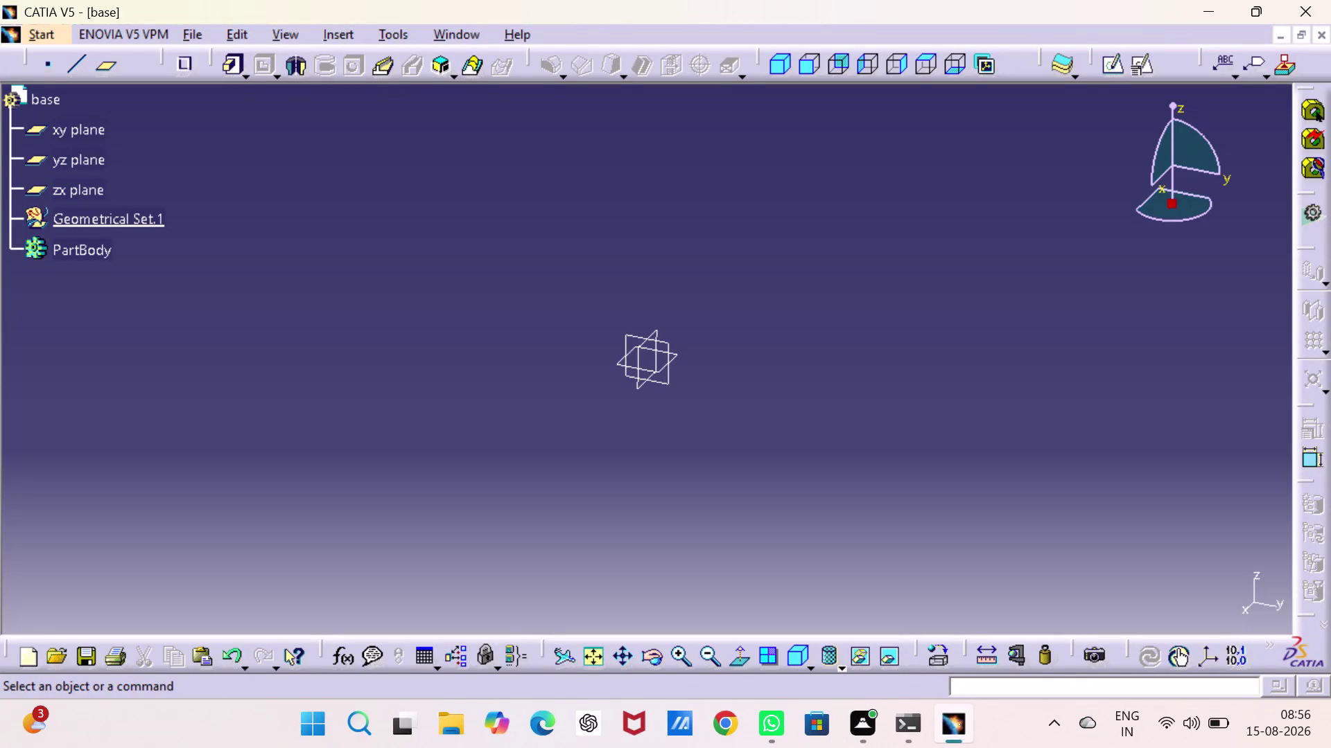
Select the zx plane and open a new, empty sketch on it.
click(640, 353)
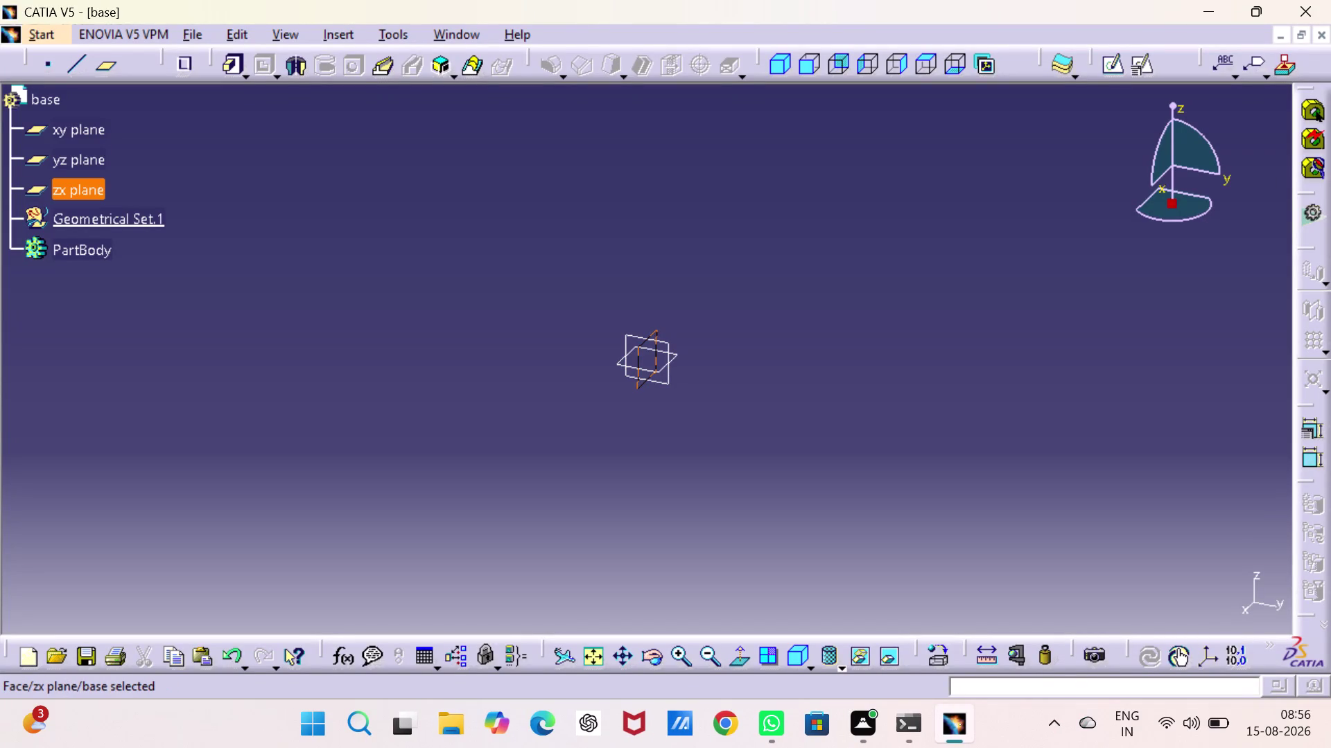
click(1110, 66)
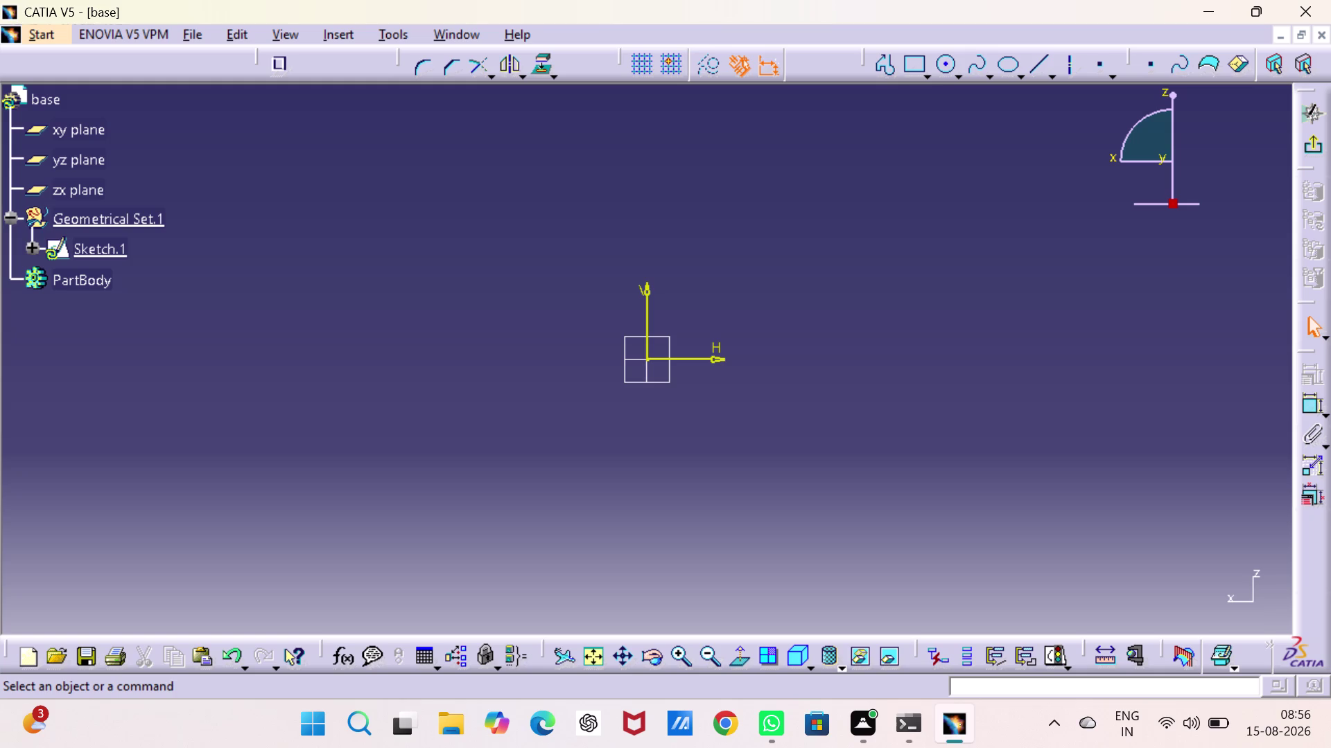
scroll(up, 3)
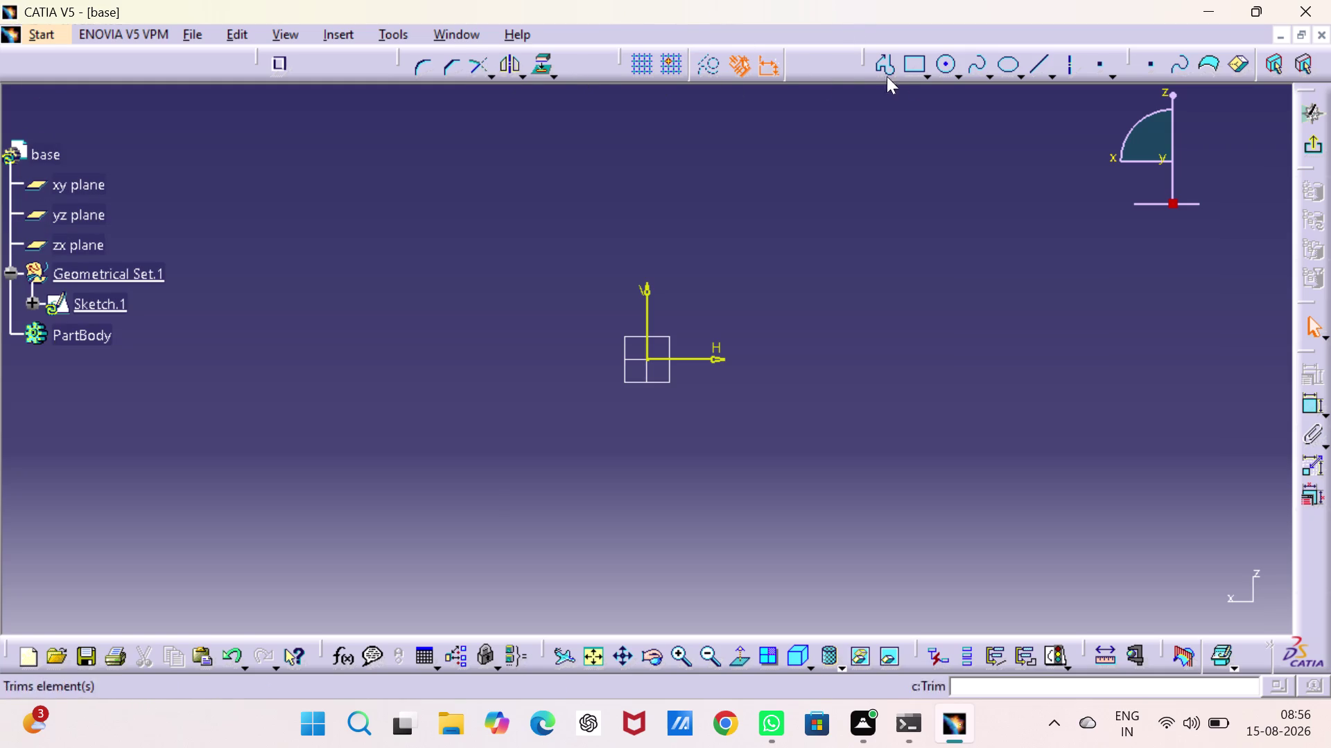
Draw a circle centred on the sketch origin.
click(945, 68)
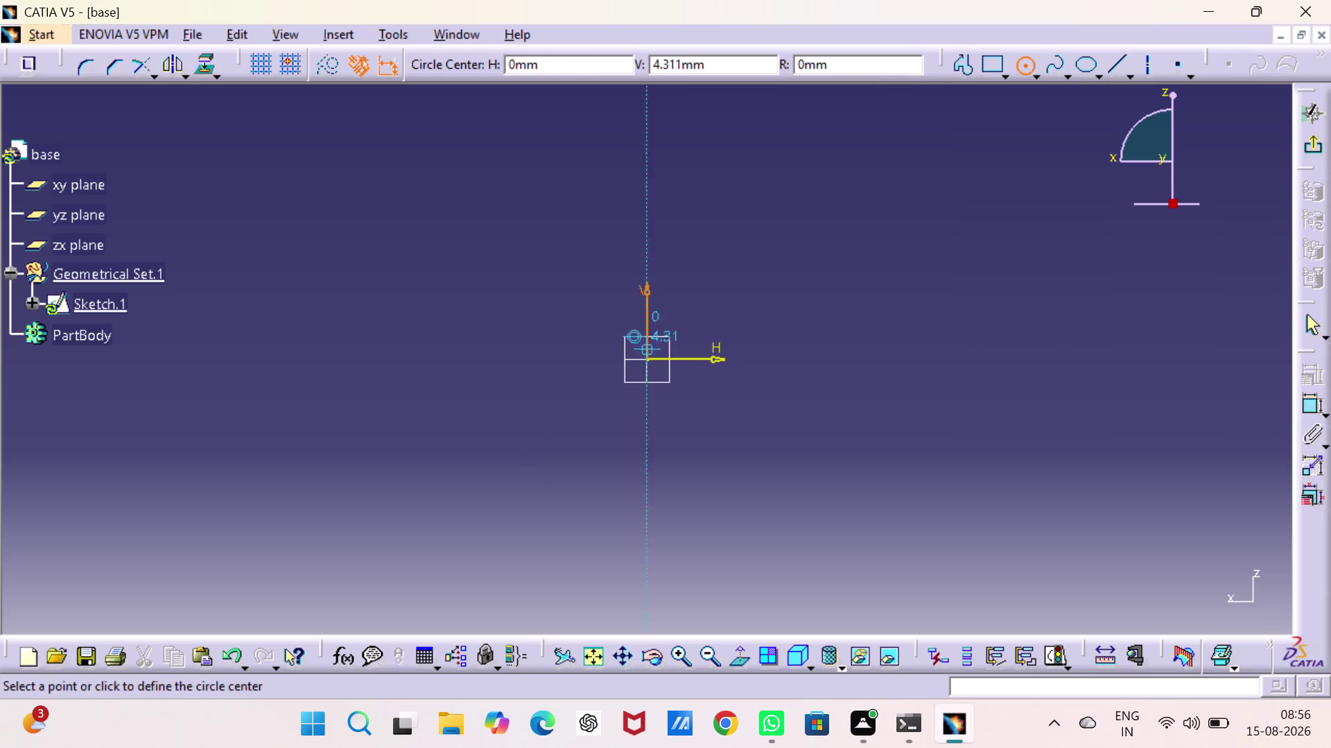
click(650, 357)
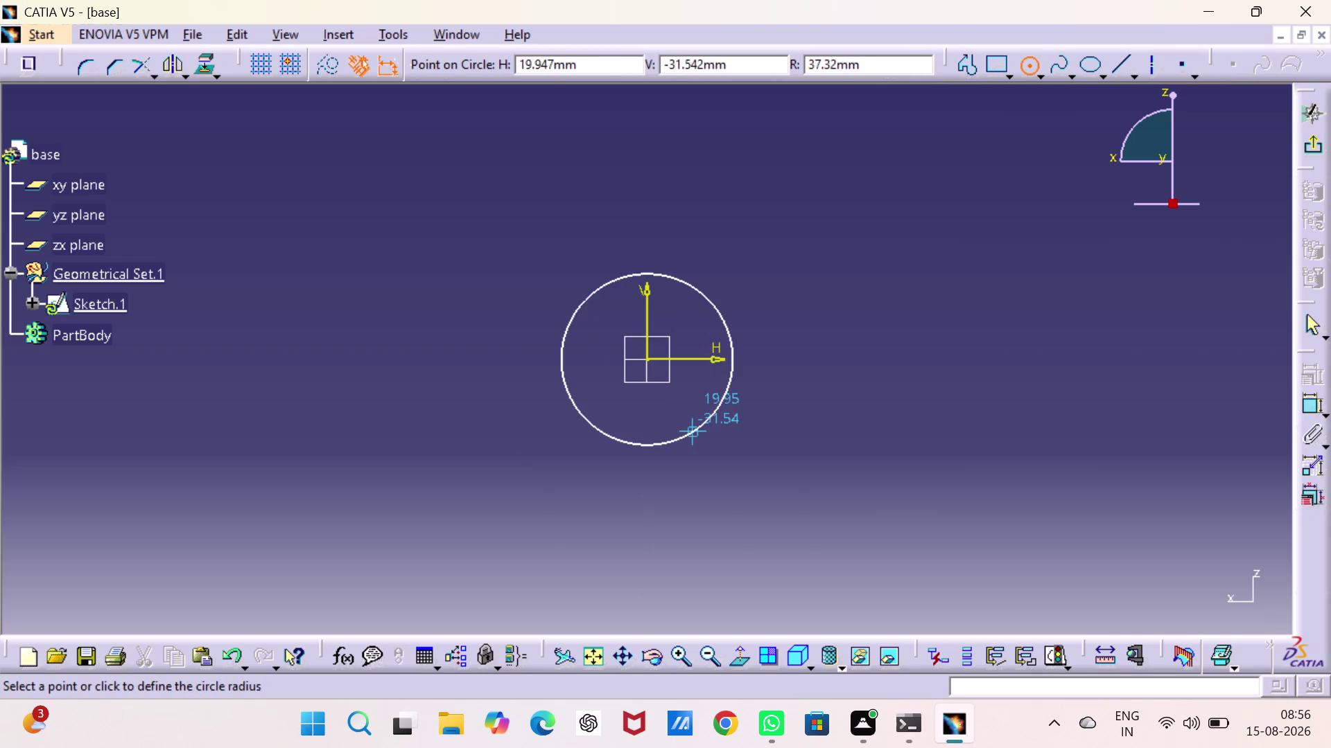
click(693, 433)
click(914, 390)
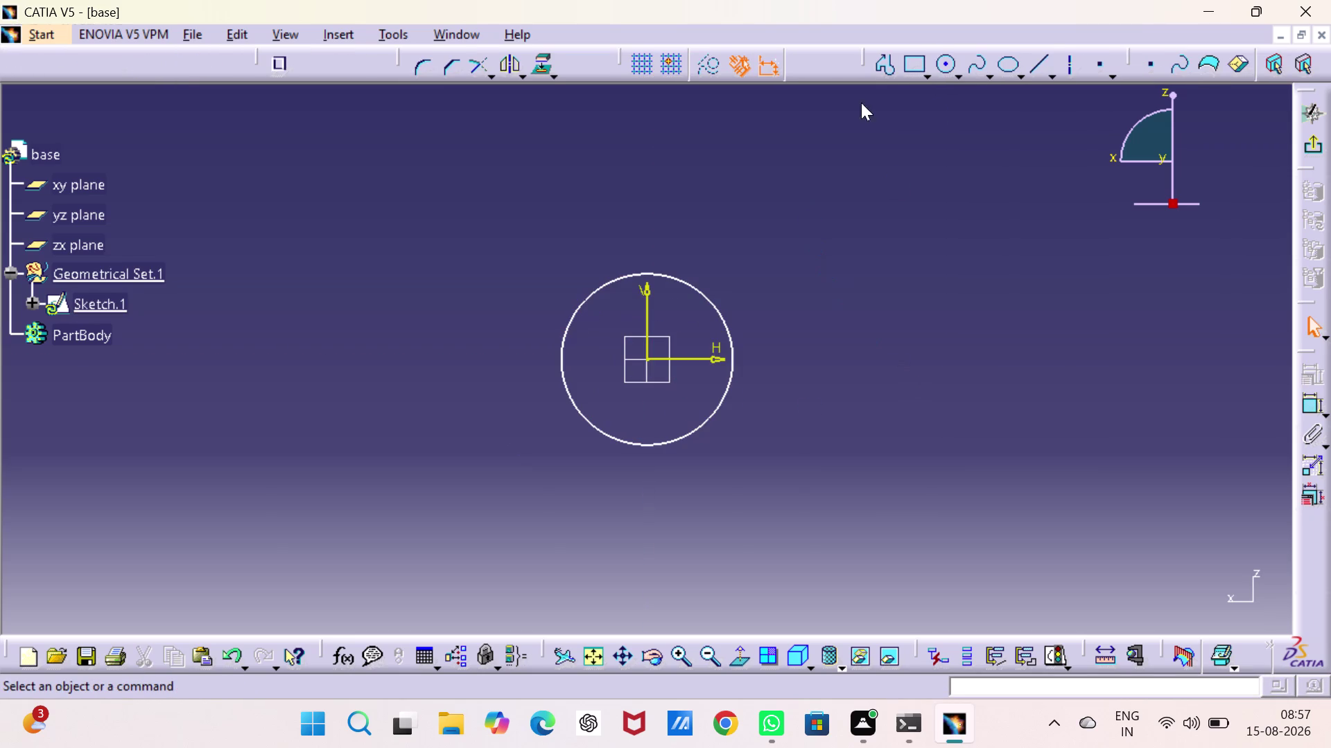
Start a line profile at the circle's left edge, then cancel it.
click(881, 59)
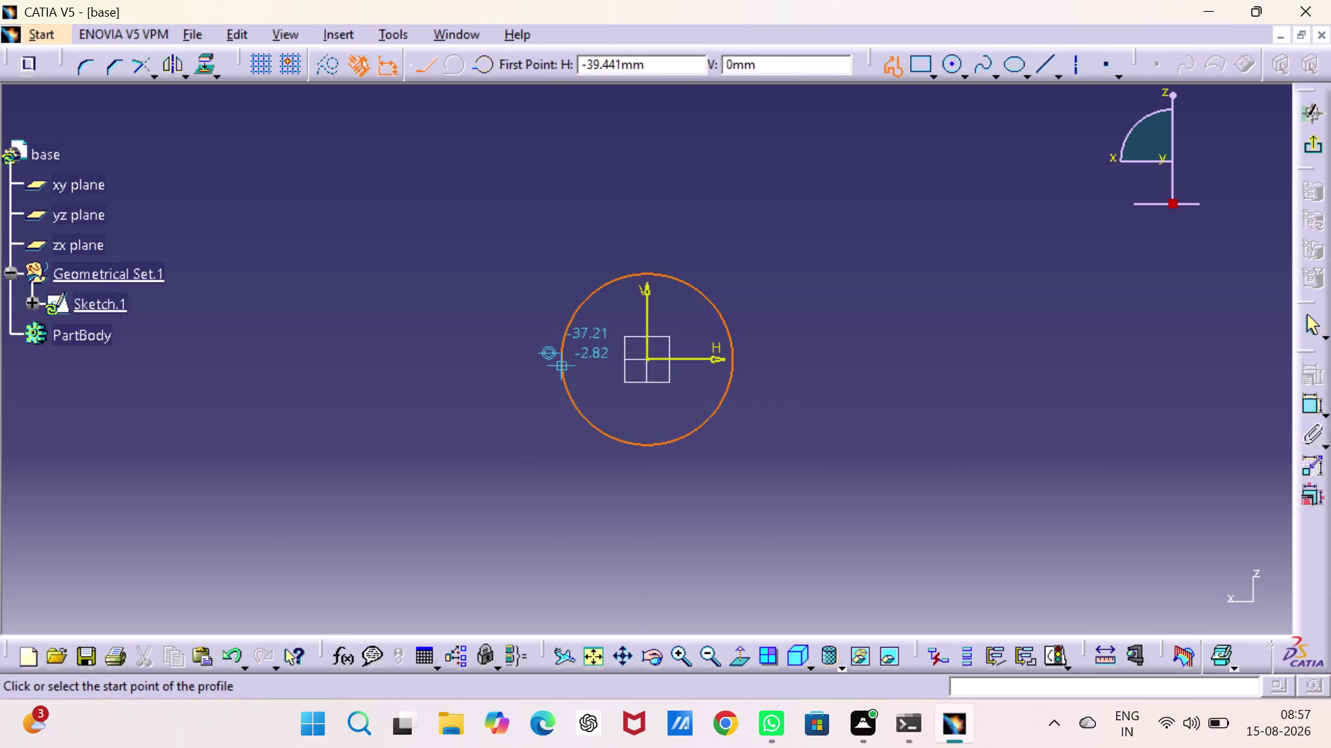
click(558, 344)
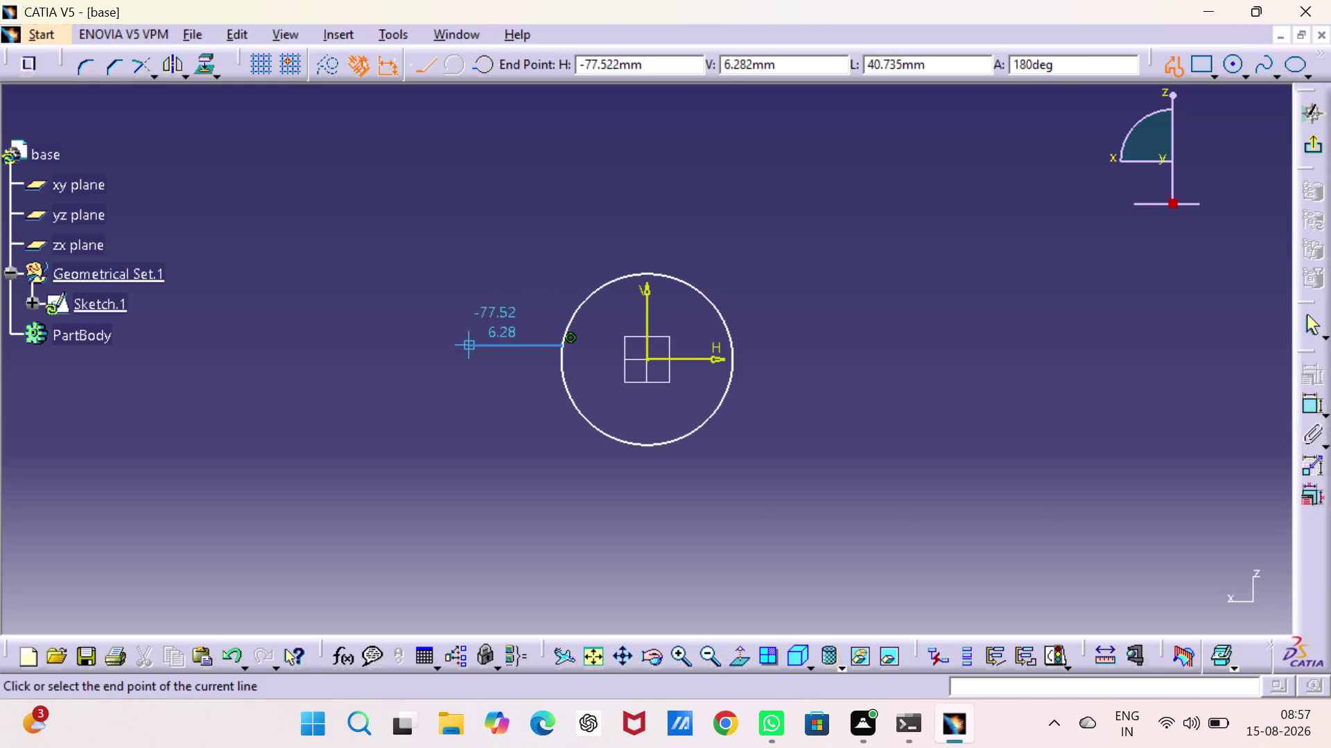
key(Escape)
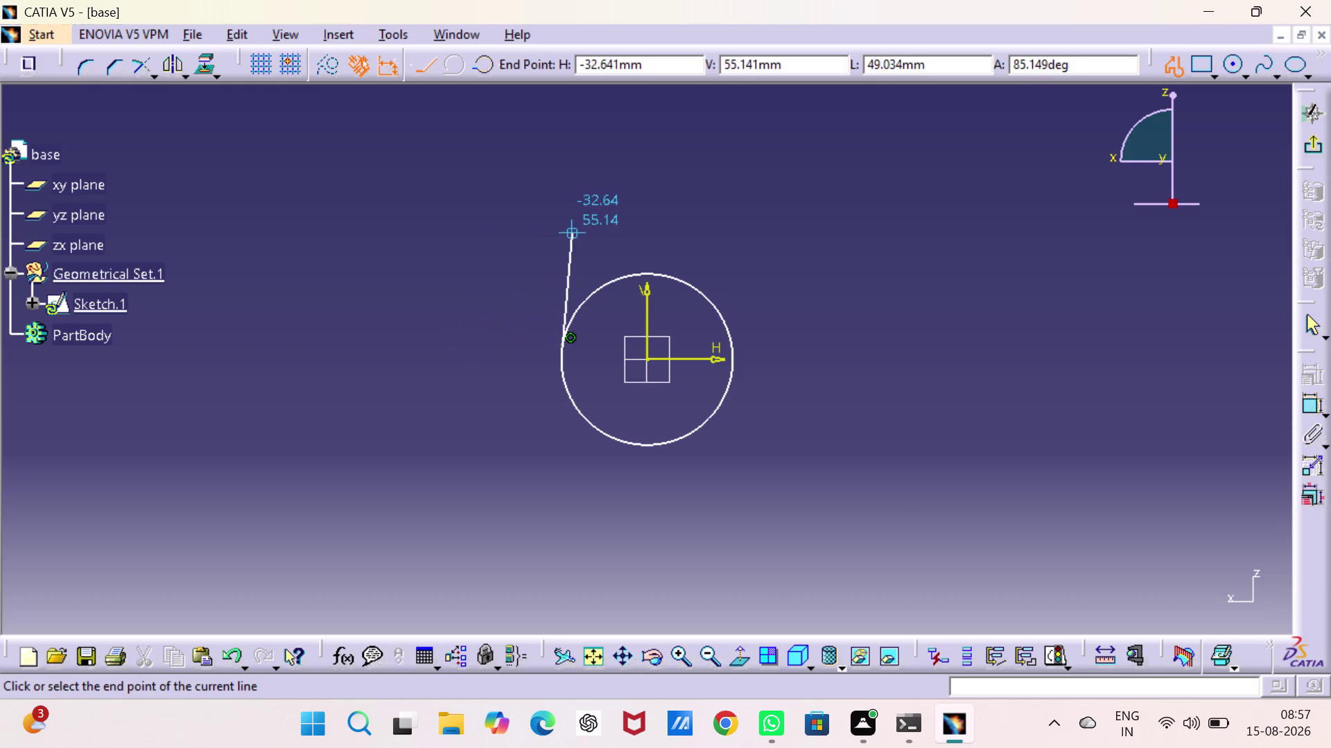
key(Escape)
key(Escape)
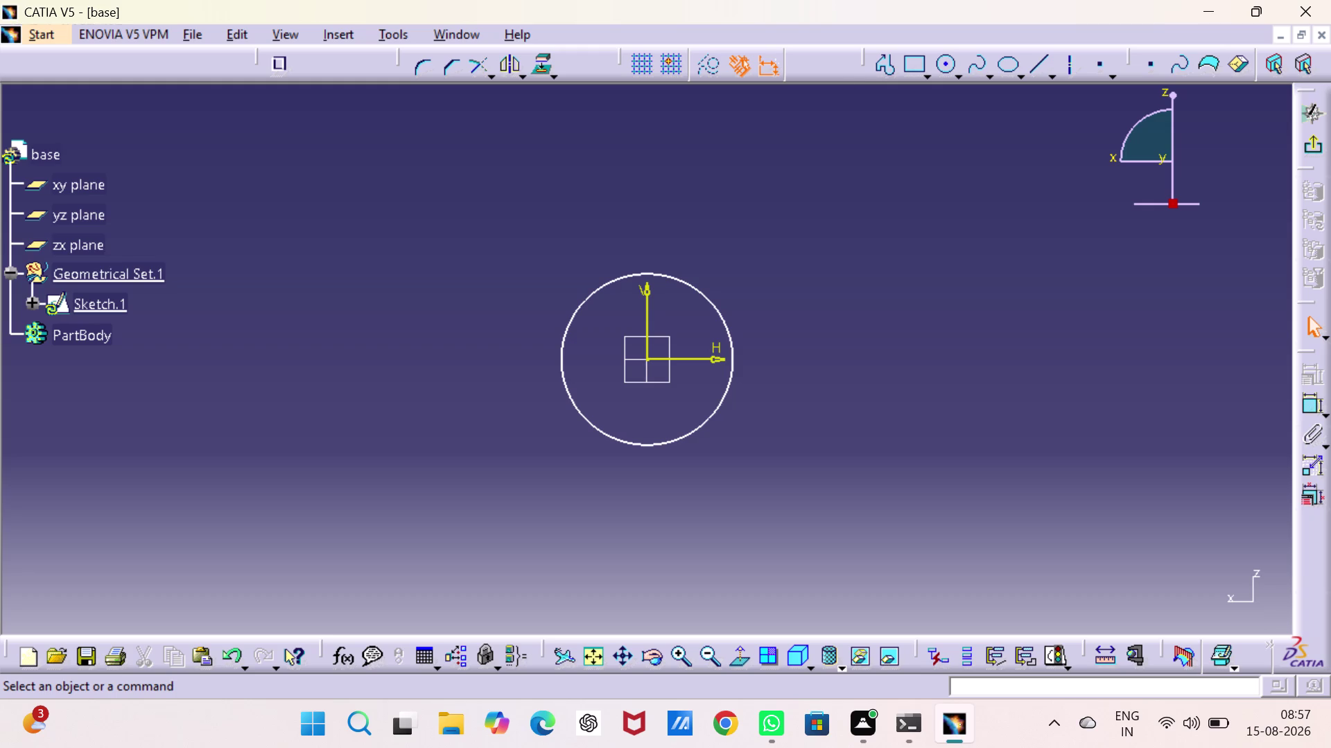
click(877, 66)
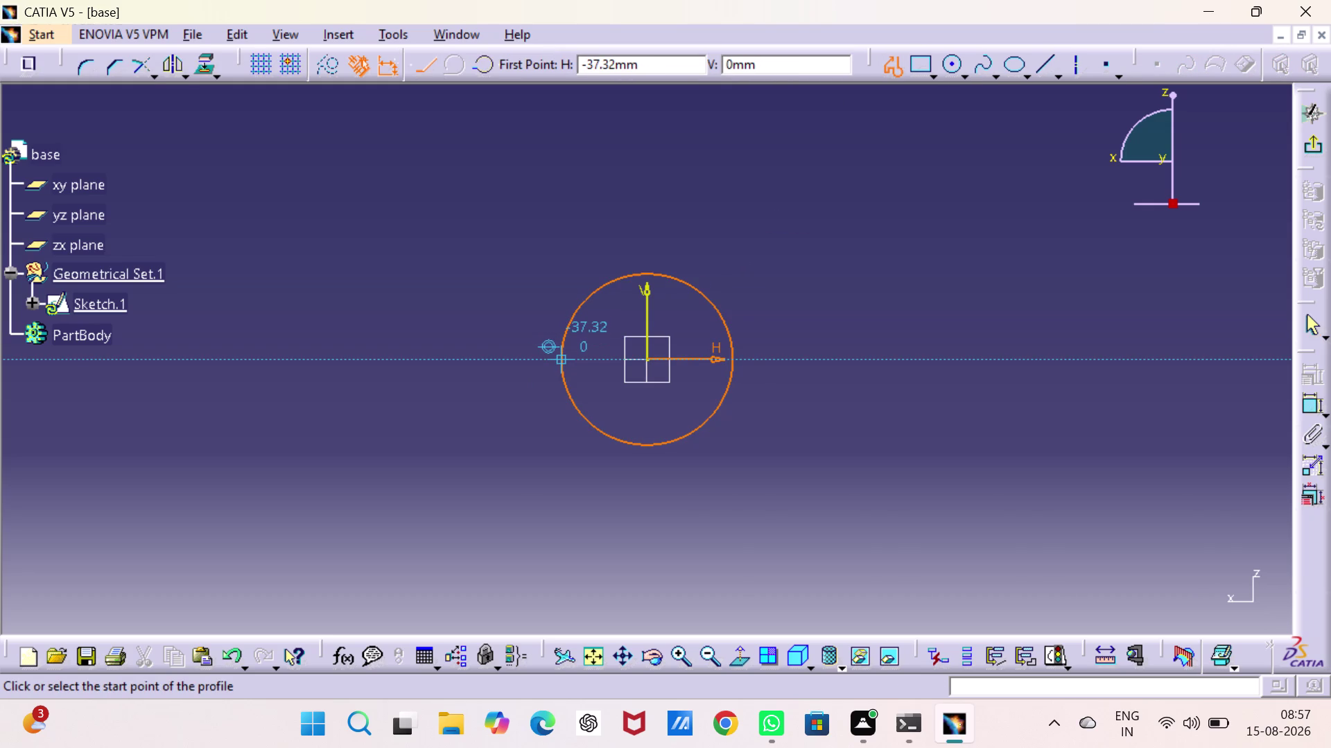
Draw a five-line stepped profile from the circle's left edge, ending in a long downward line.
click(557, 360)
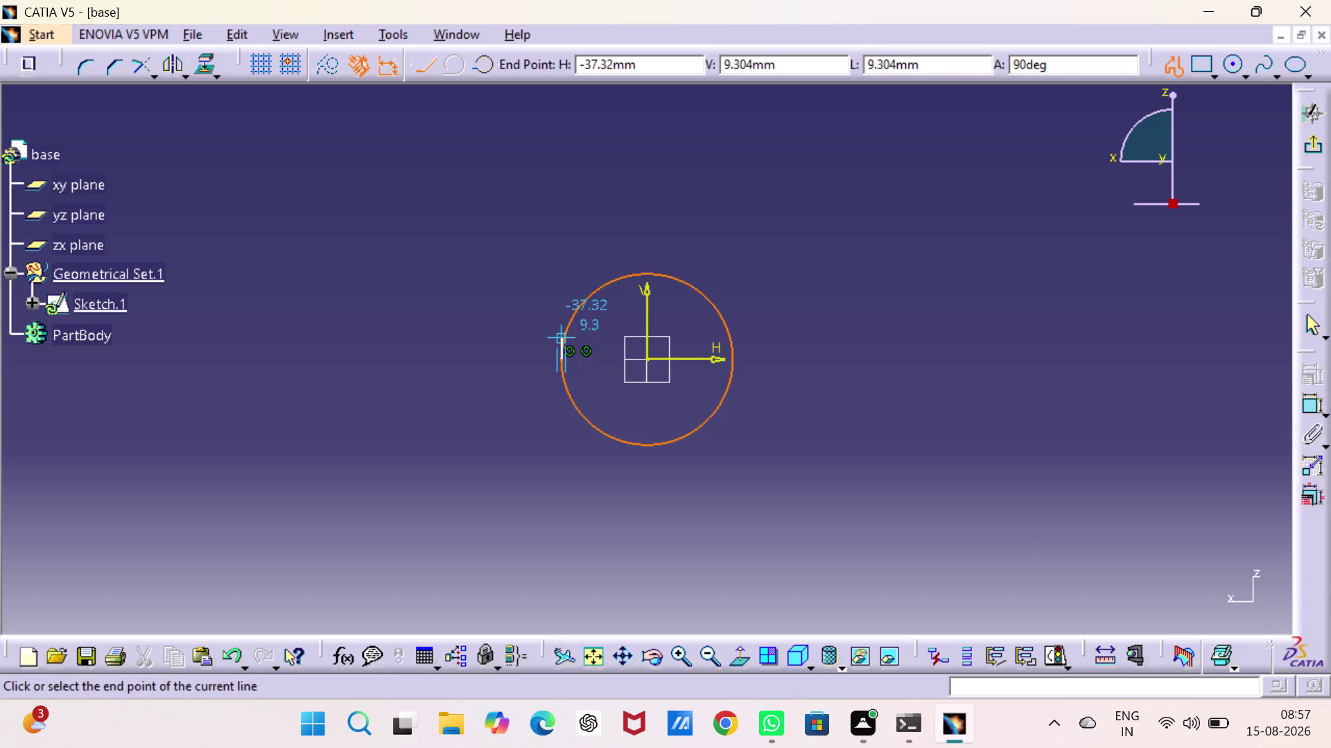
click(562, 338)
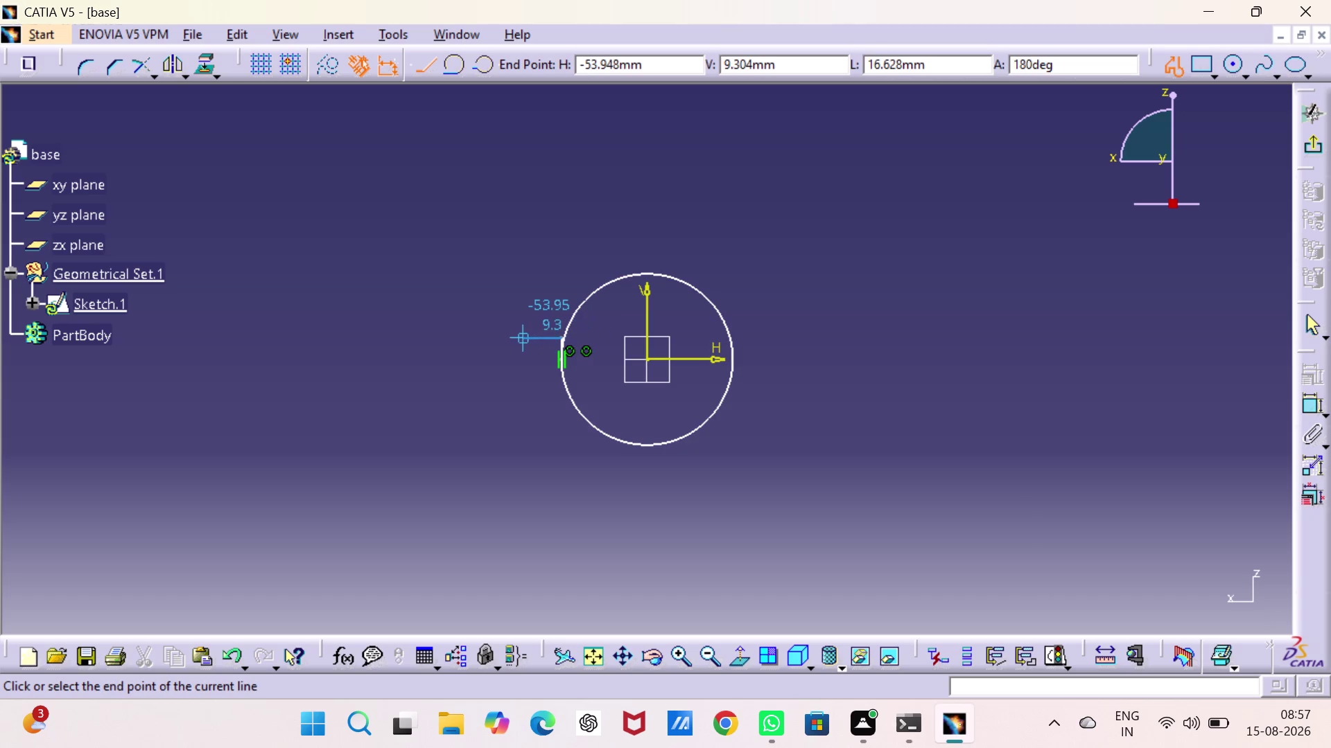
click(523, 338)
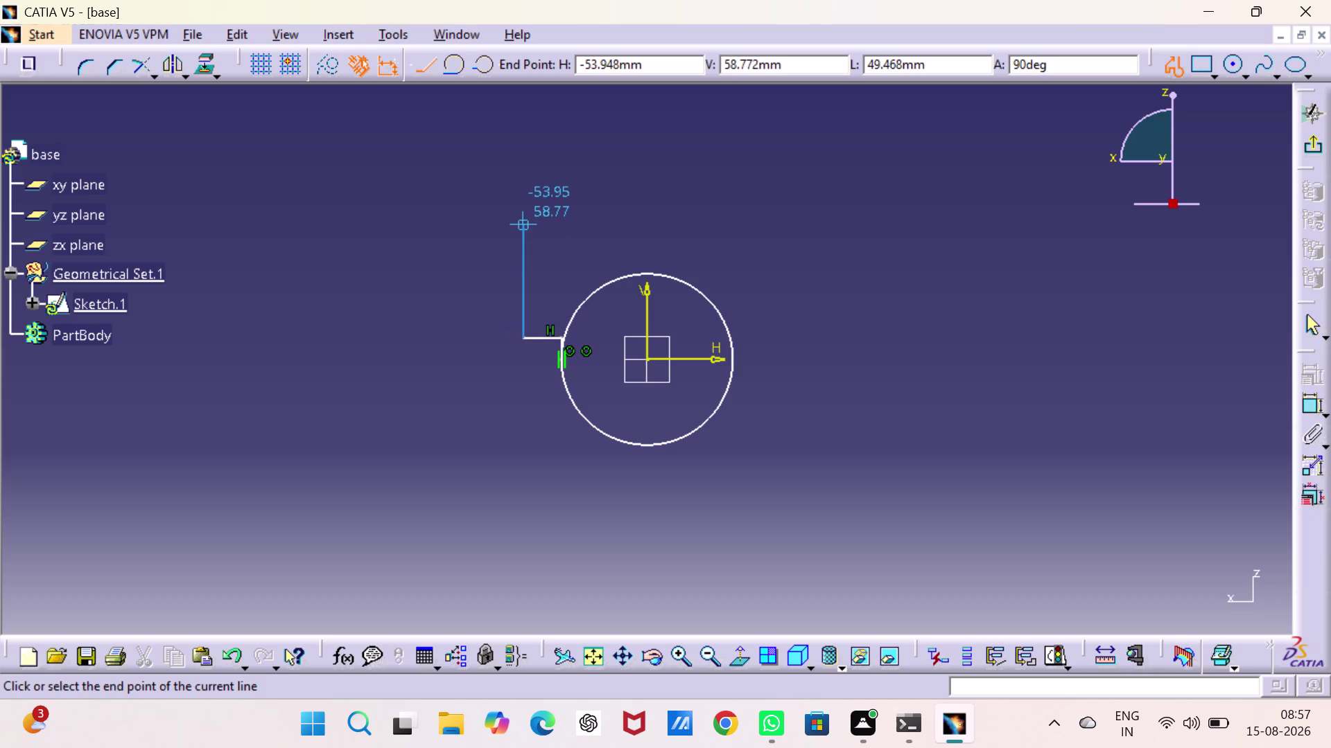
click(526, 214)
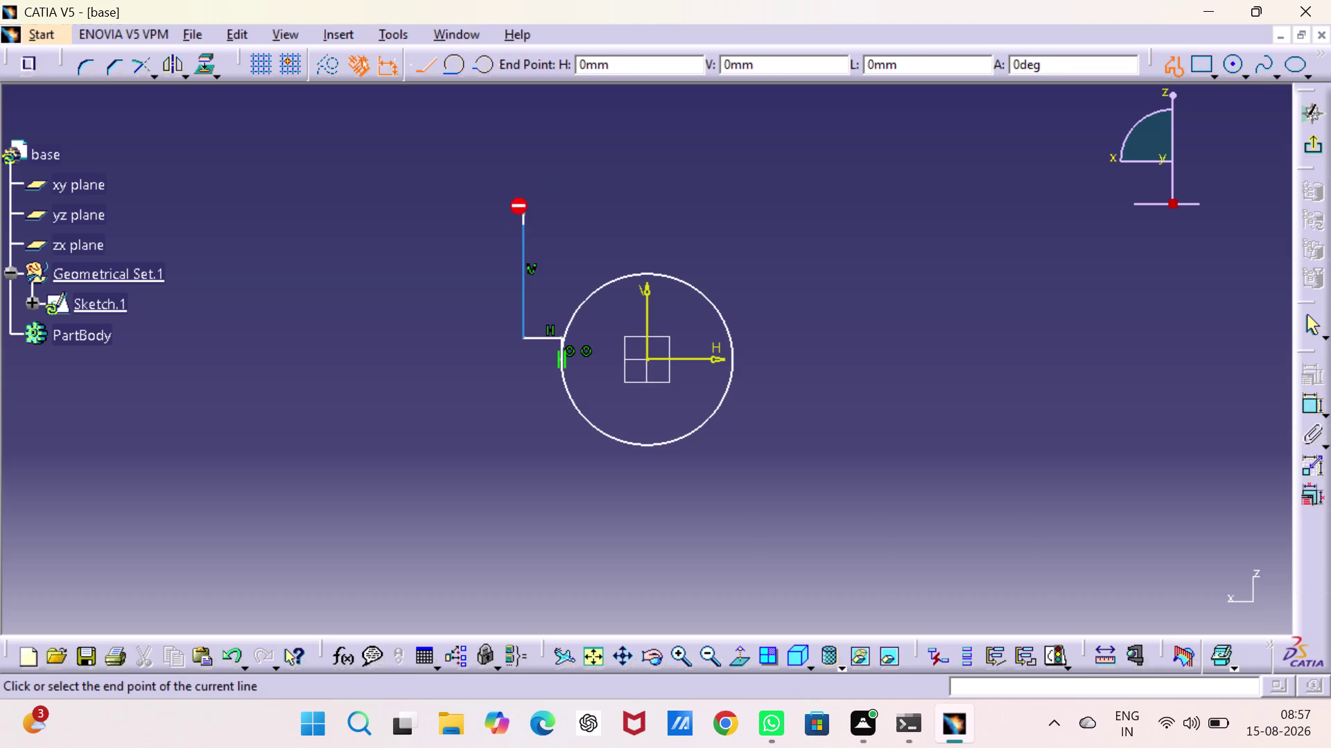
click(471, 212)
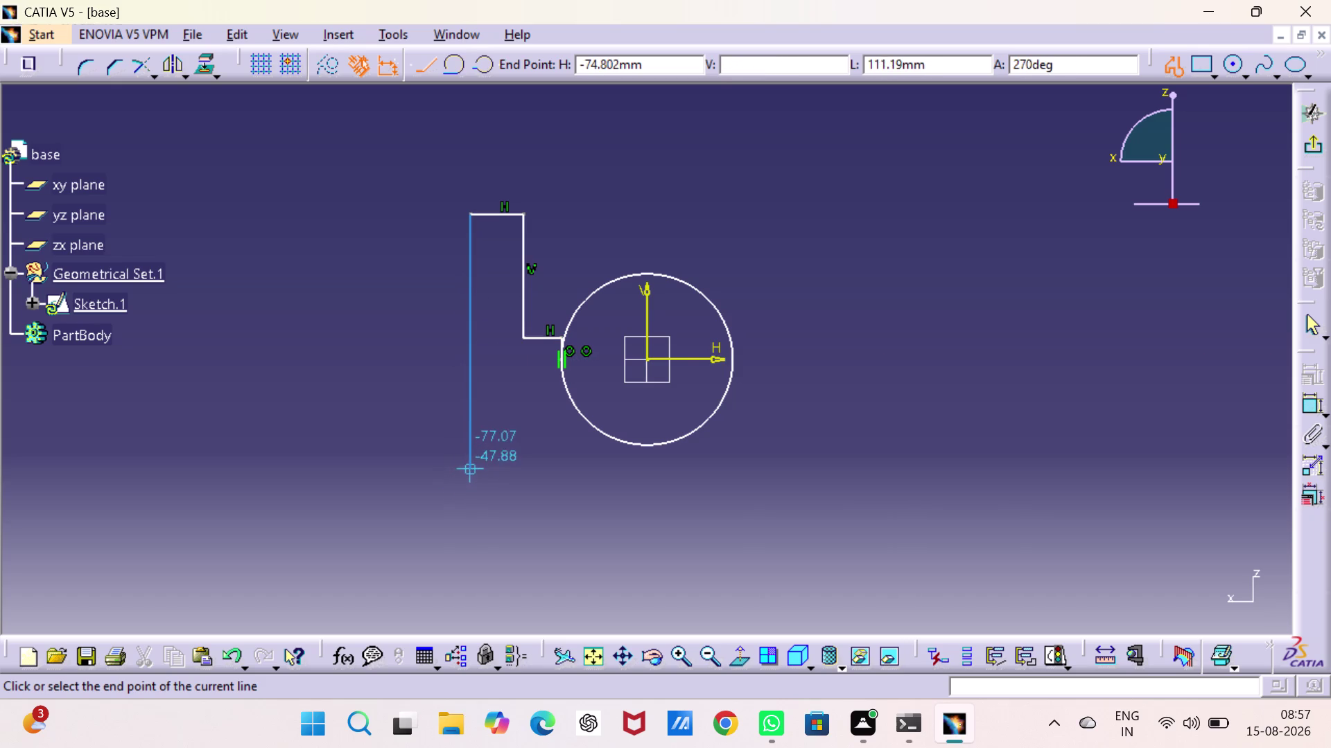
click(470, 506)
drag(470, 507, 447, 539)
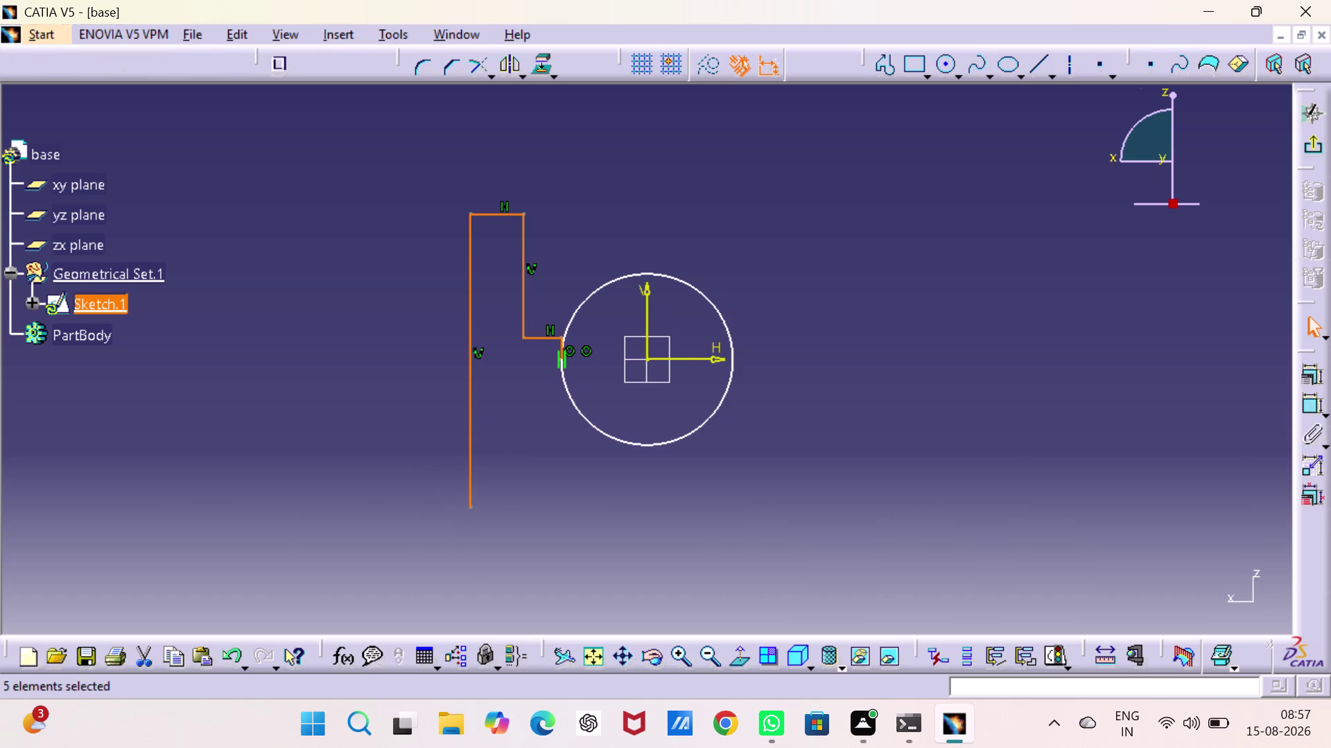
Extend the profile from the tall line's bottom with a leftward run and a short down-left slant.
drag(447, 540, 442, 536)
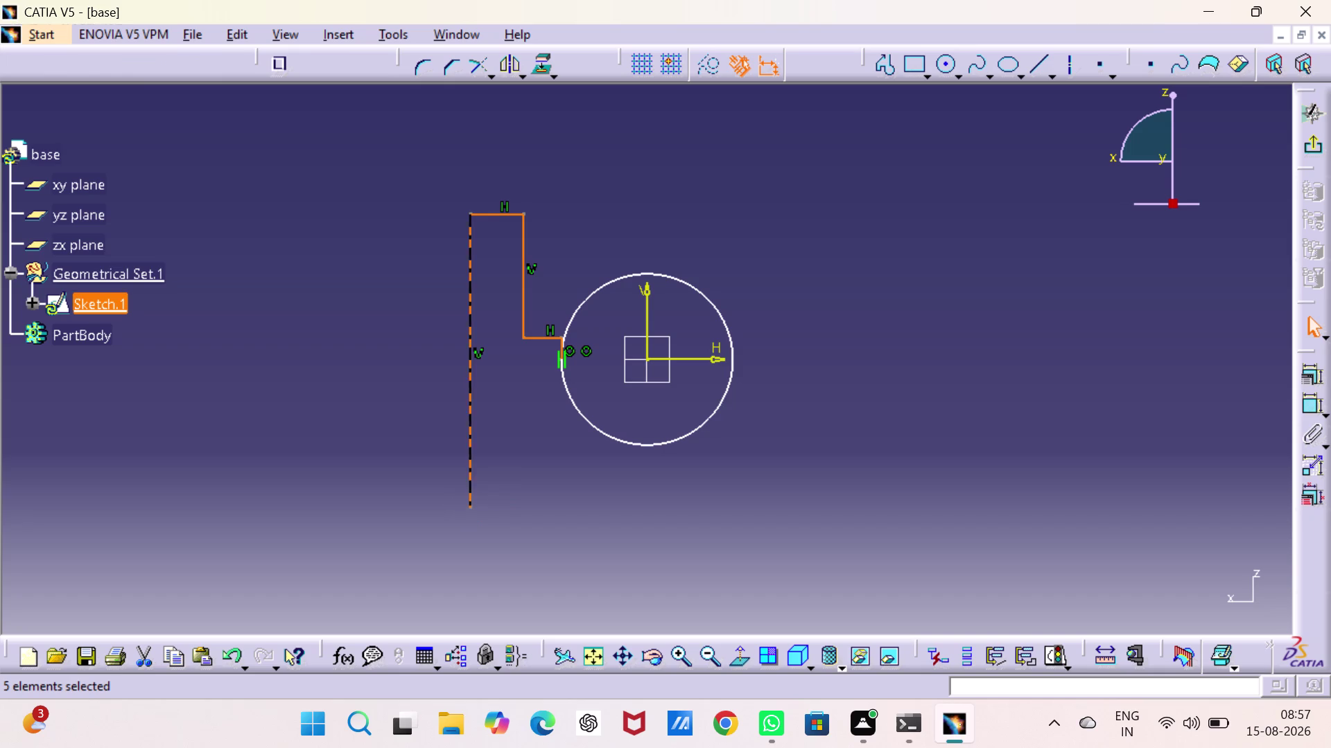
click(874, 65)
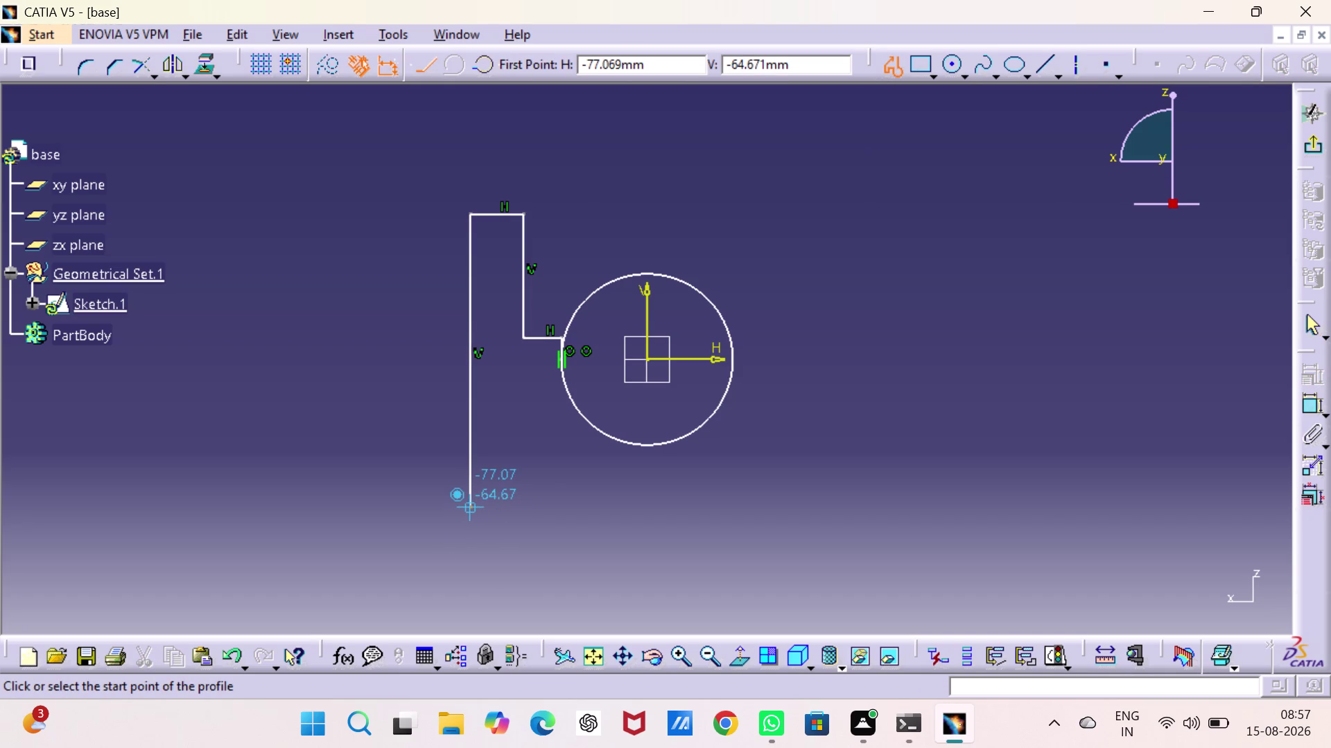
drag(468, 504, 403, 528)
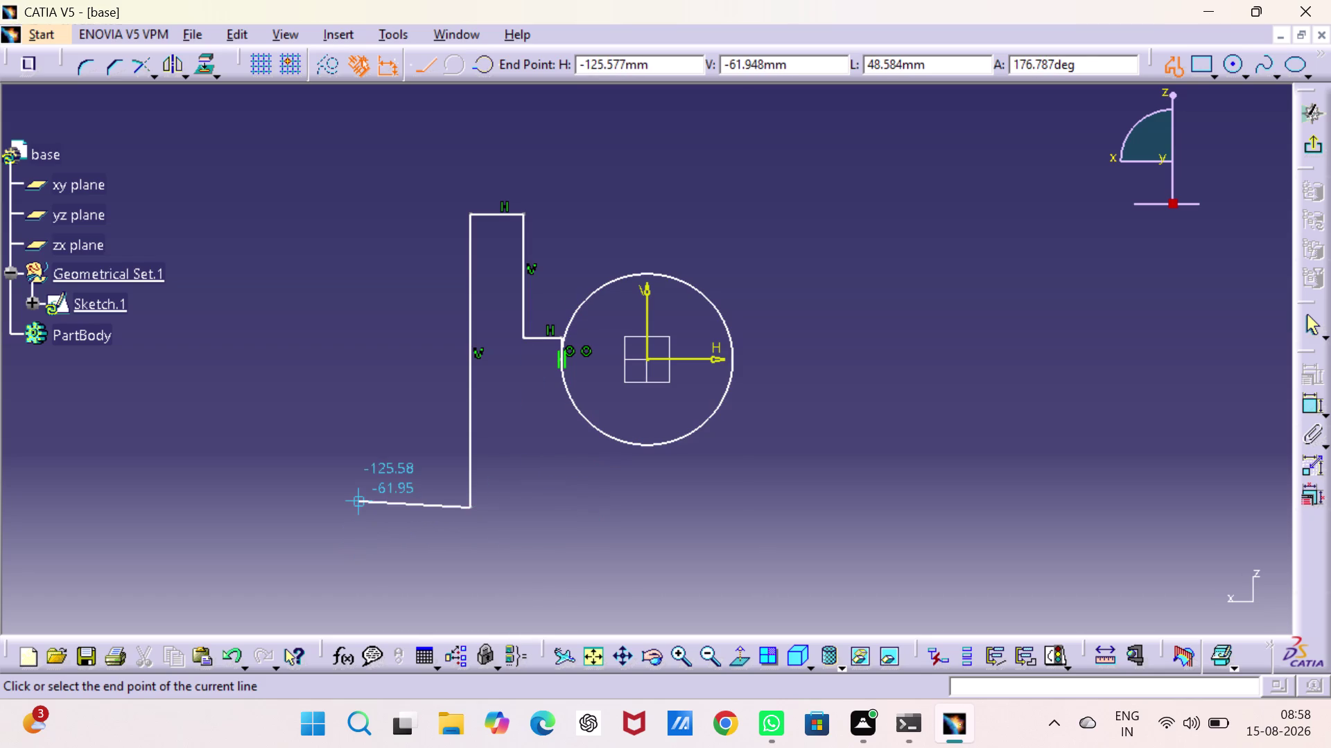
click(417, 504)
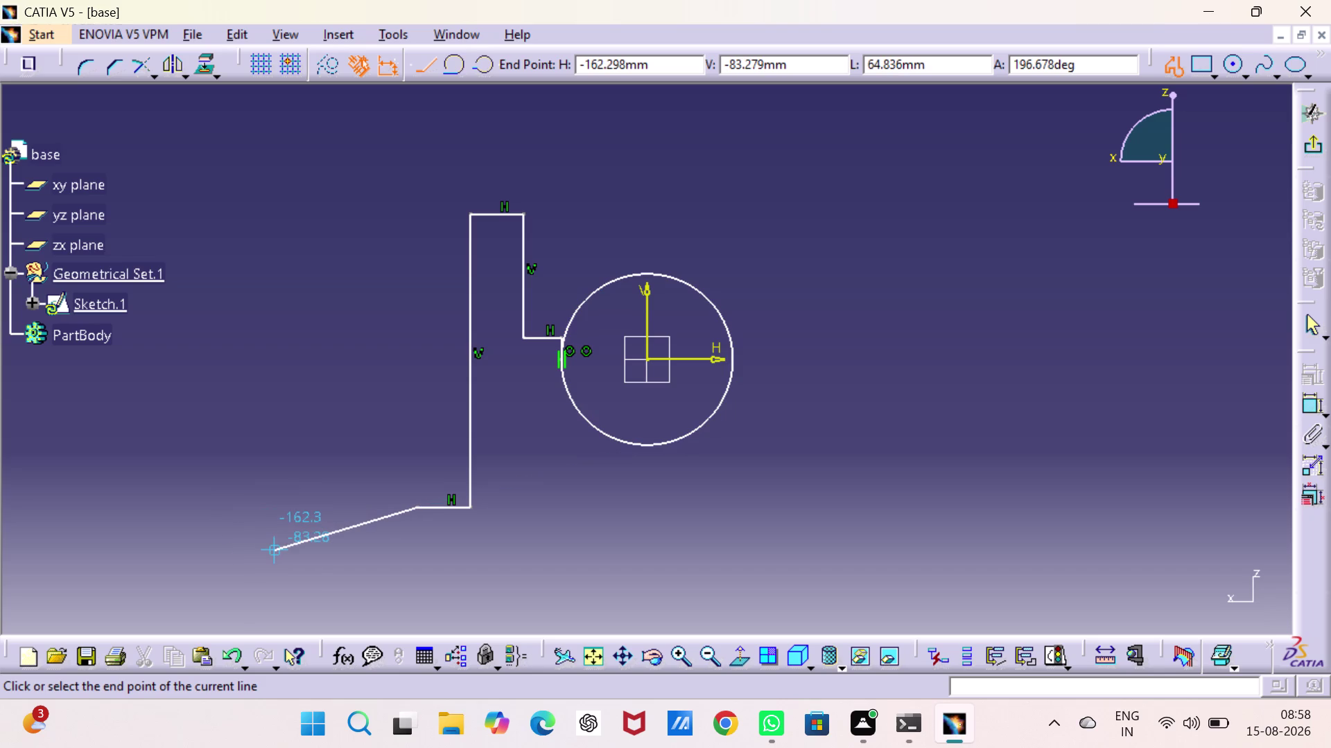
key(ctrl+z)
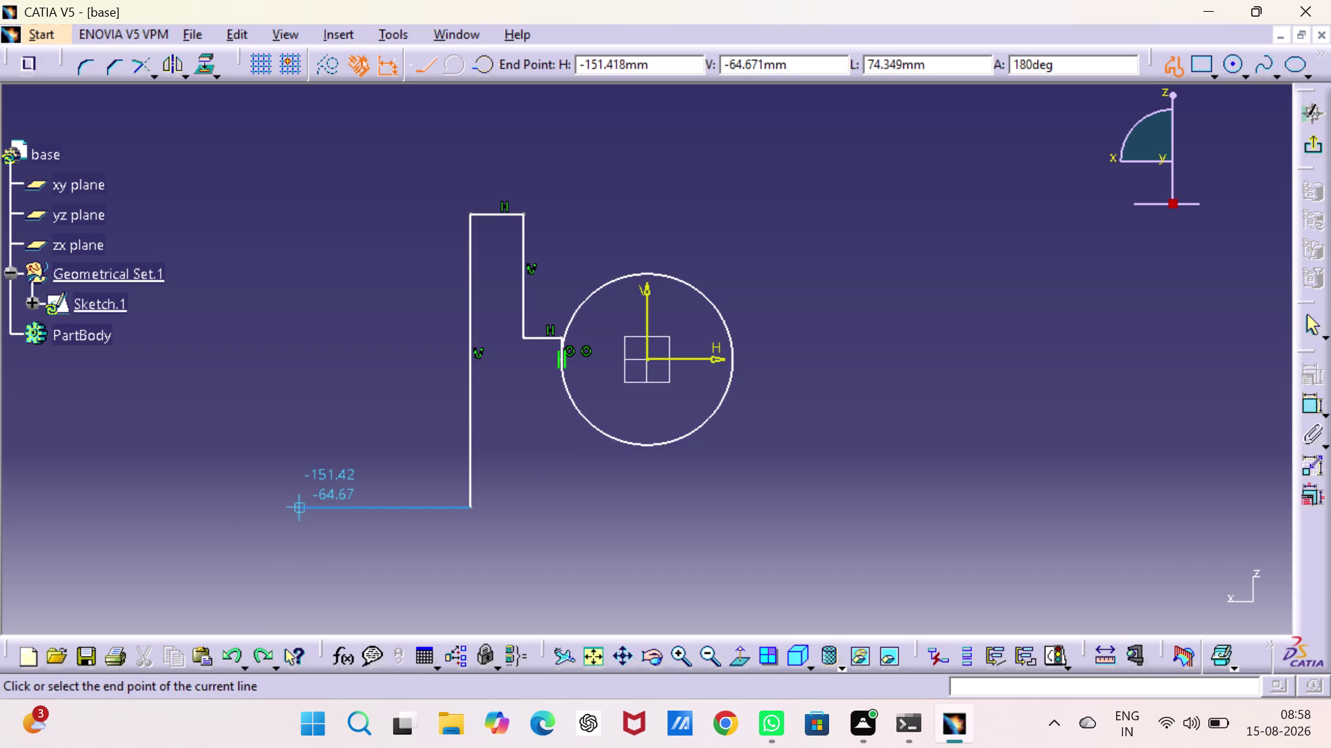
click(308, 505)
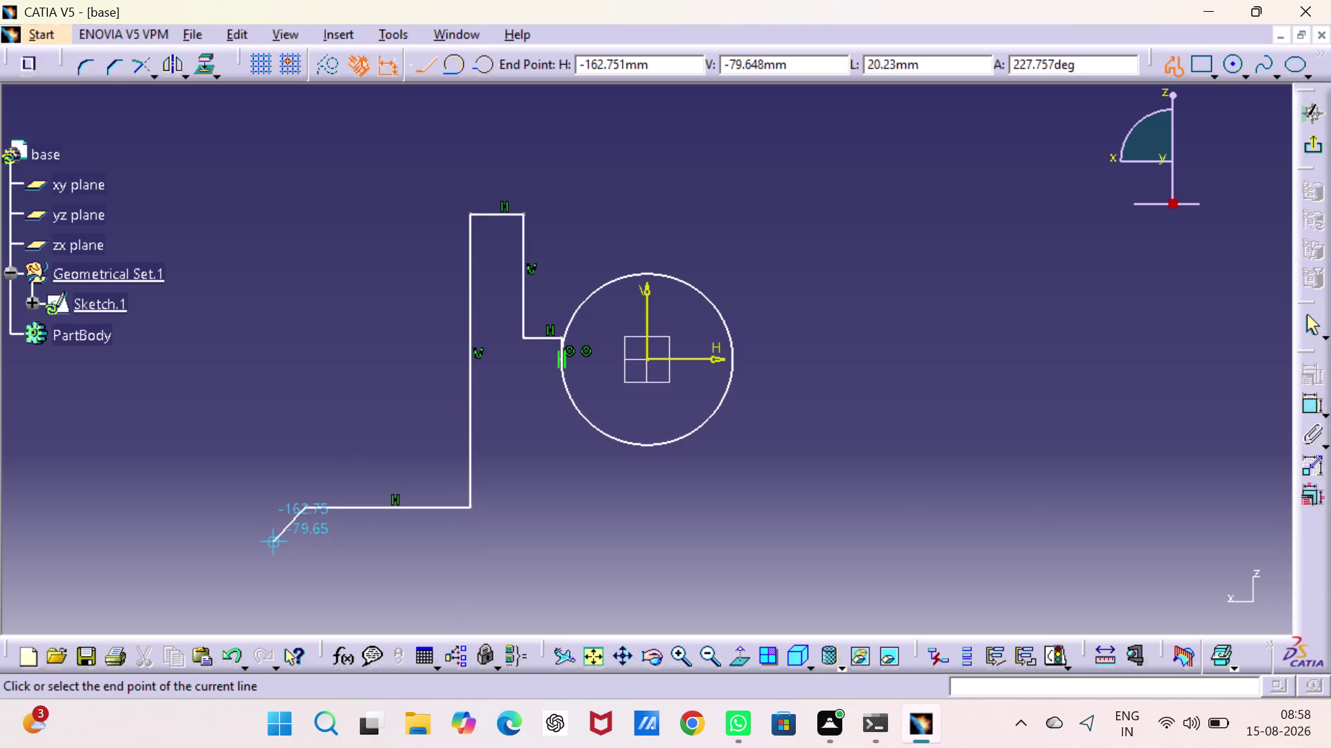
click(275, 542)
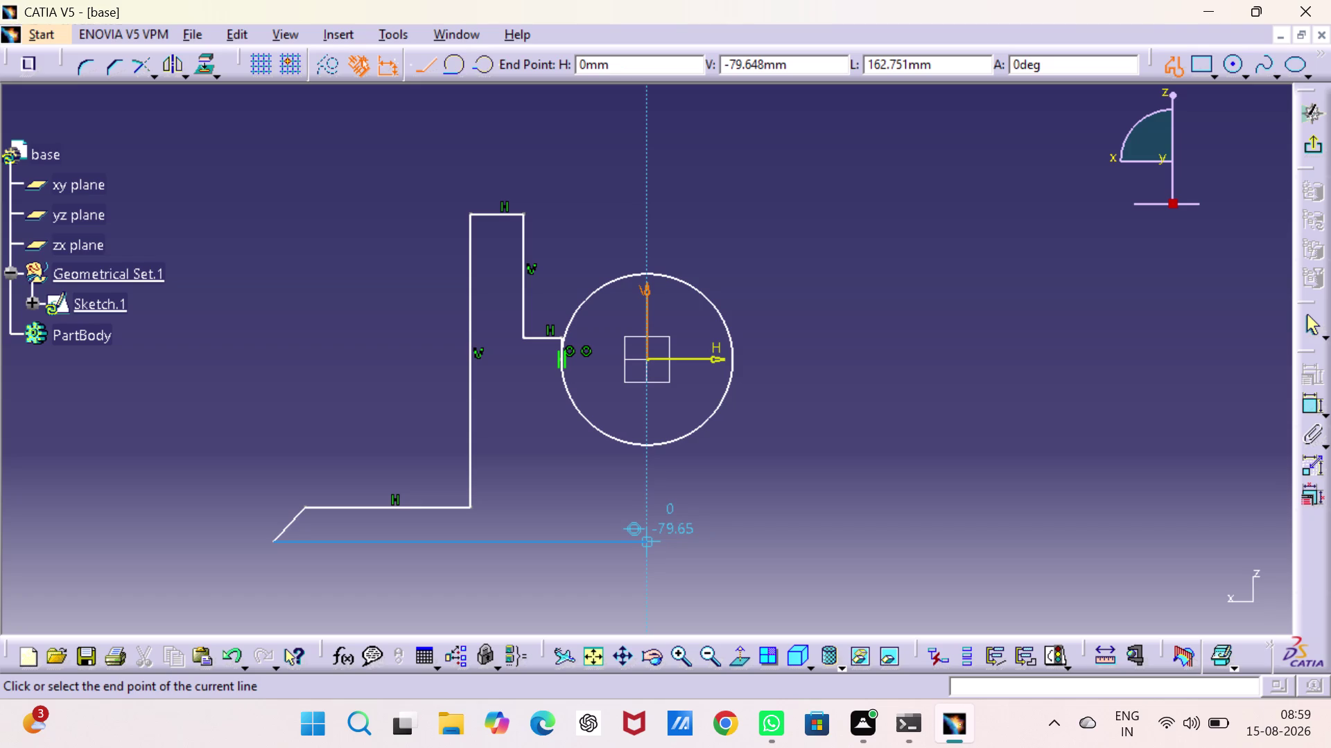
Draw the long bottom line ending directly below the origin, closing out the profile.
click(642, 546)
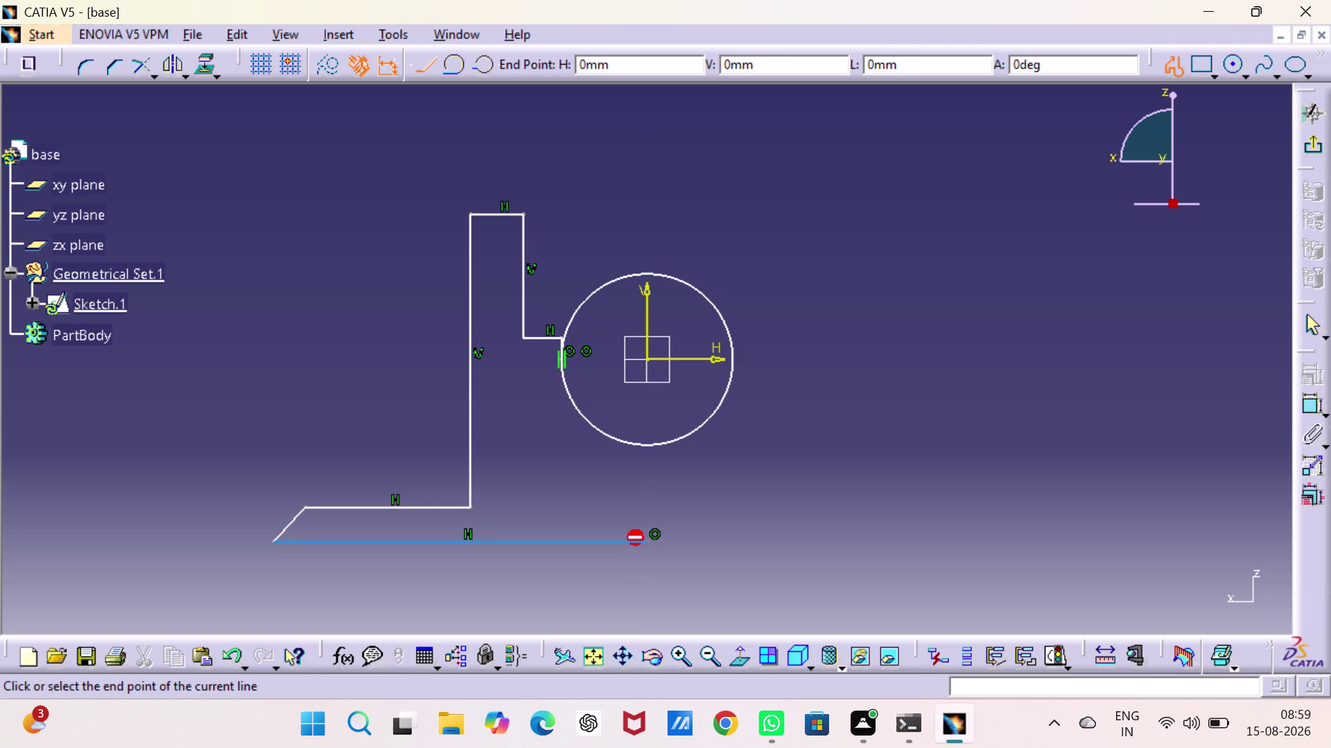
key(Escape)
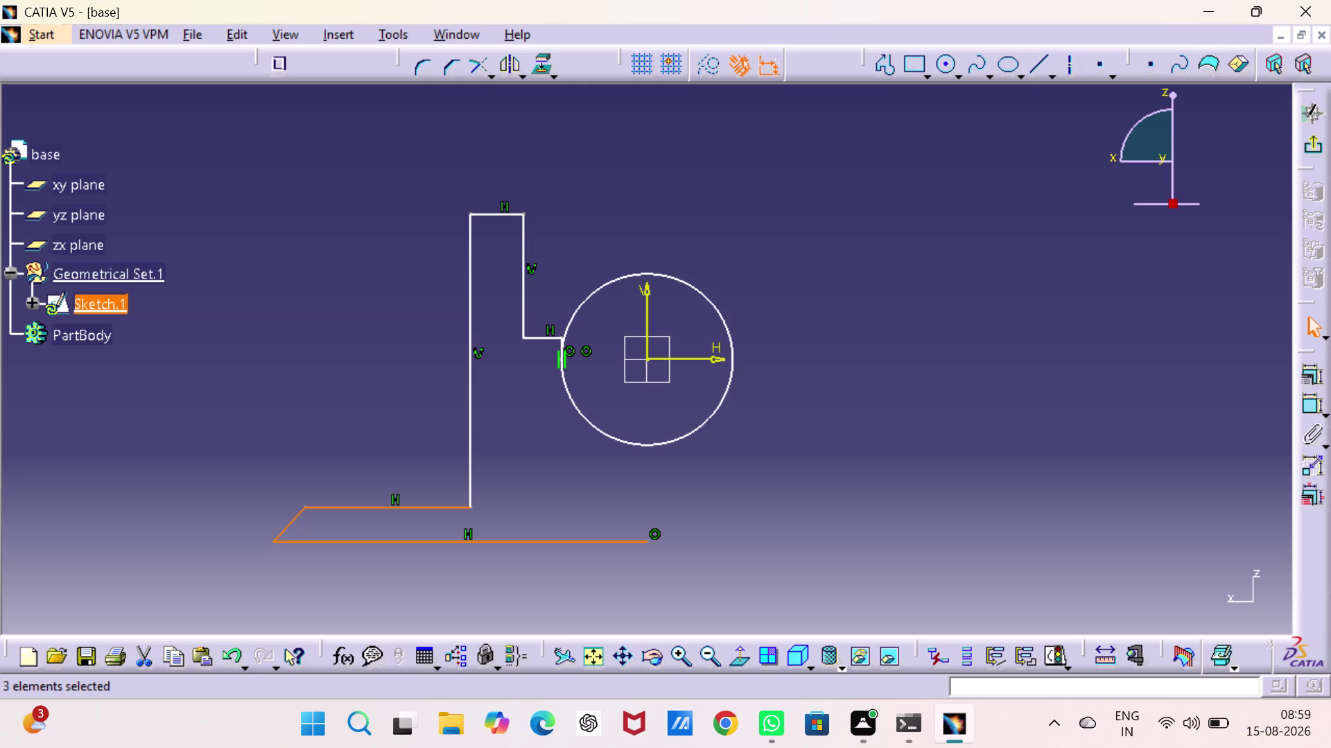
Add a diameter dimension above the circle and set it to 48 mm.
right_click(320, 356)
right_click(337, 386)
double_click(1304, 404)
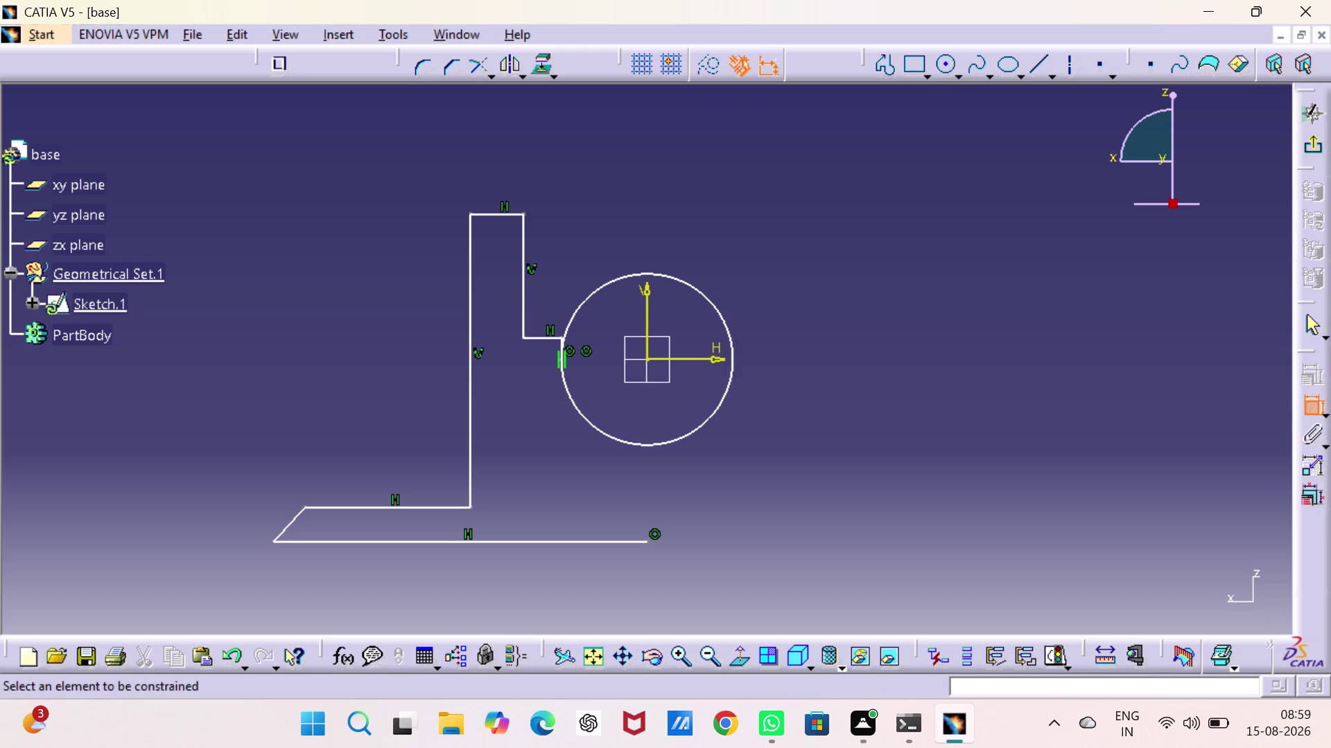
click(728, 379)
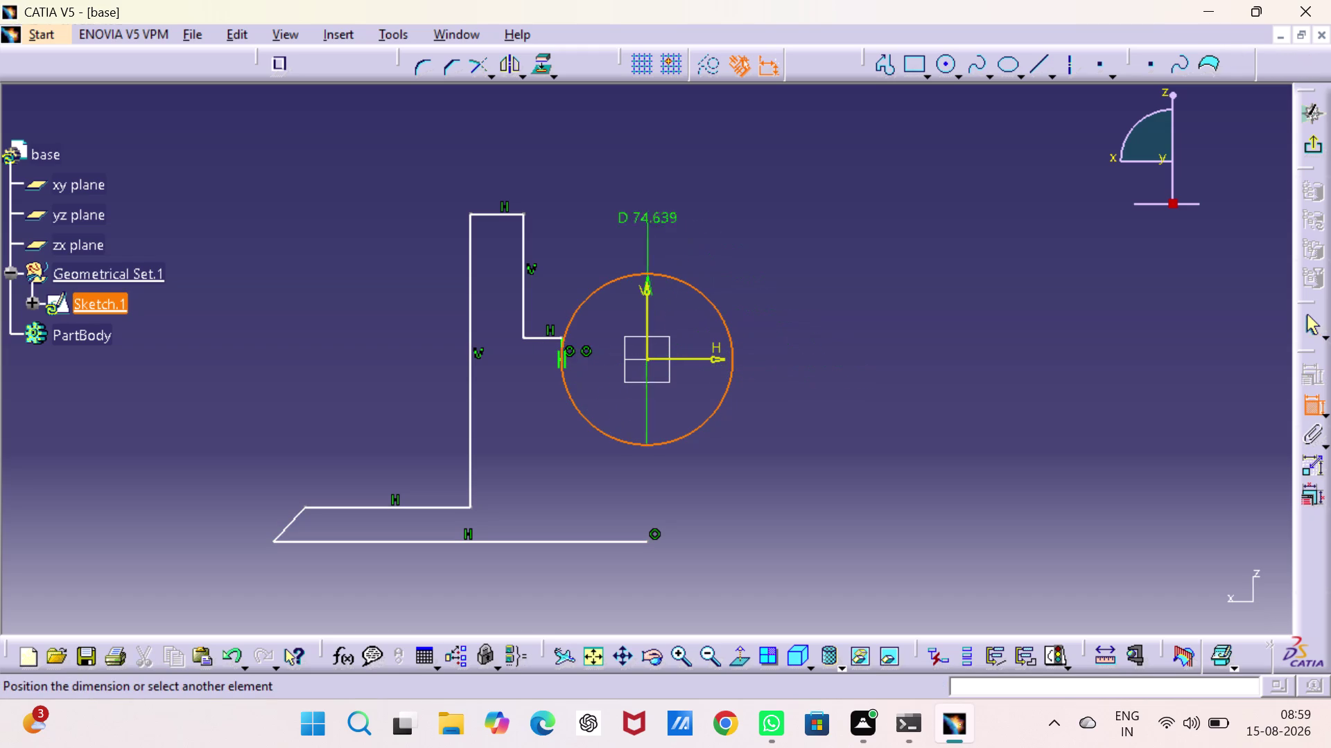
click(226, 179)
double_click(225, 172)
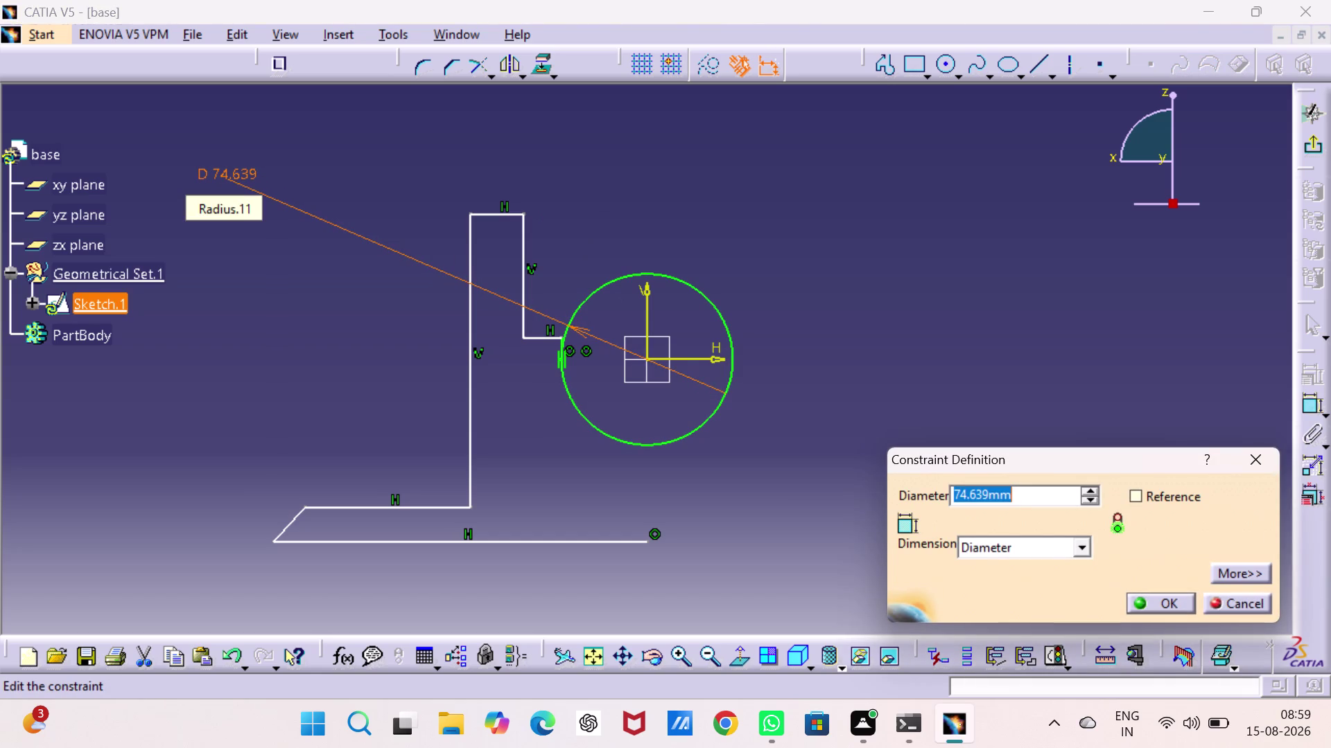
key(4)
key(8)
key(Return)
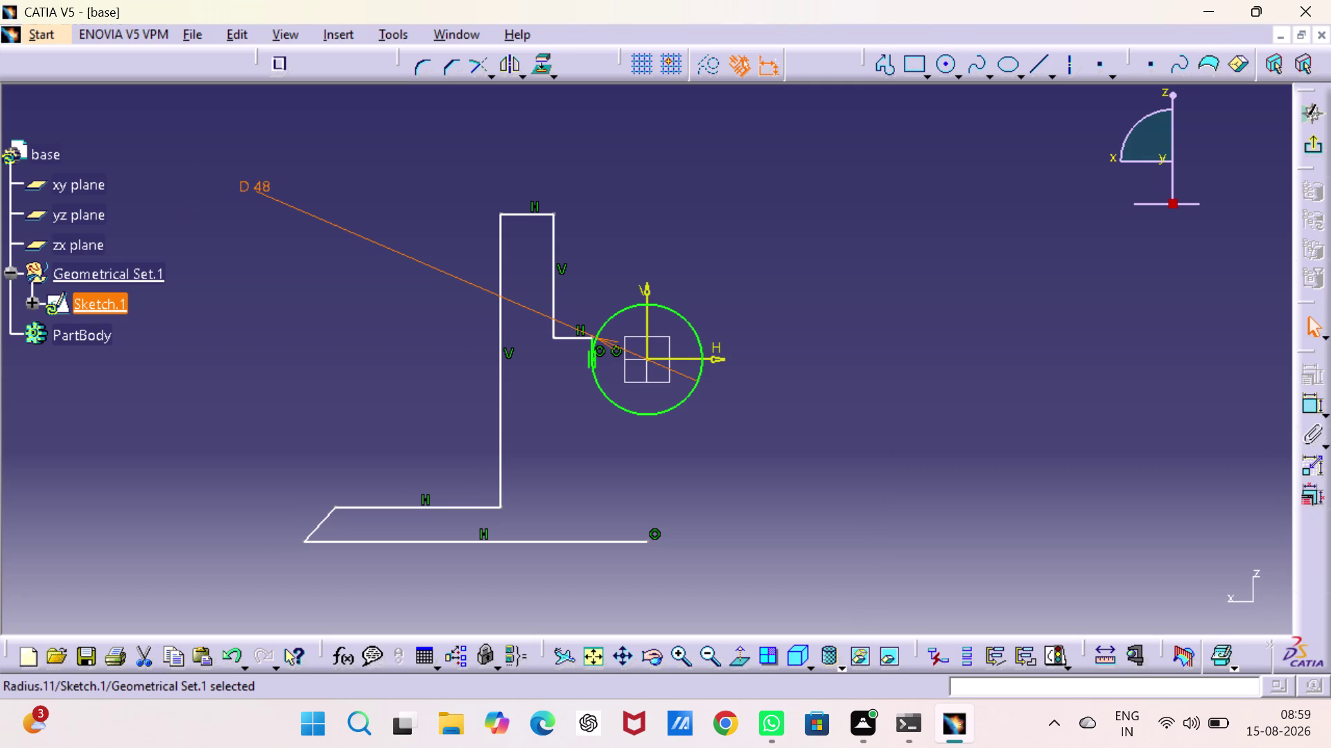
click(646, 360)
click(579, 337)
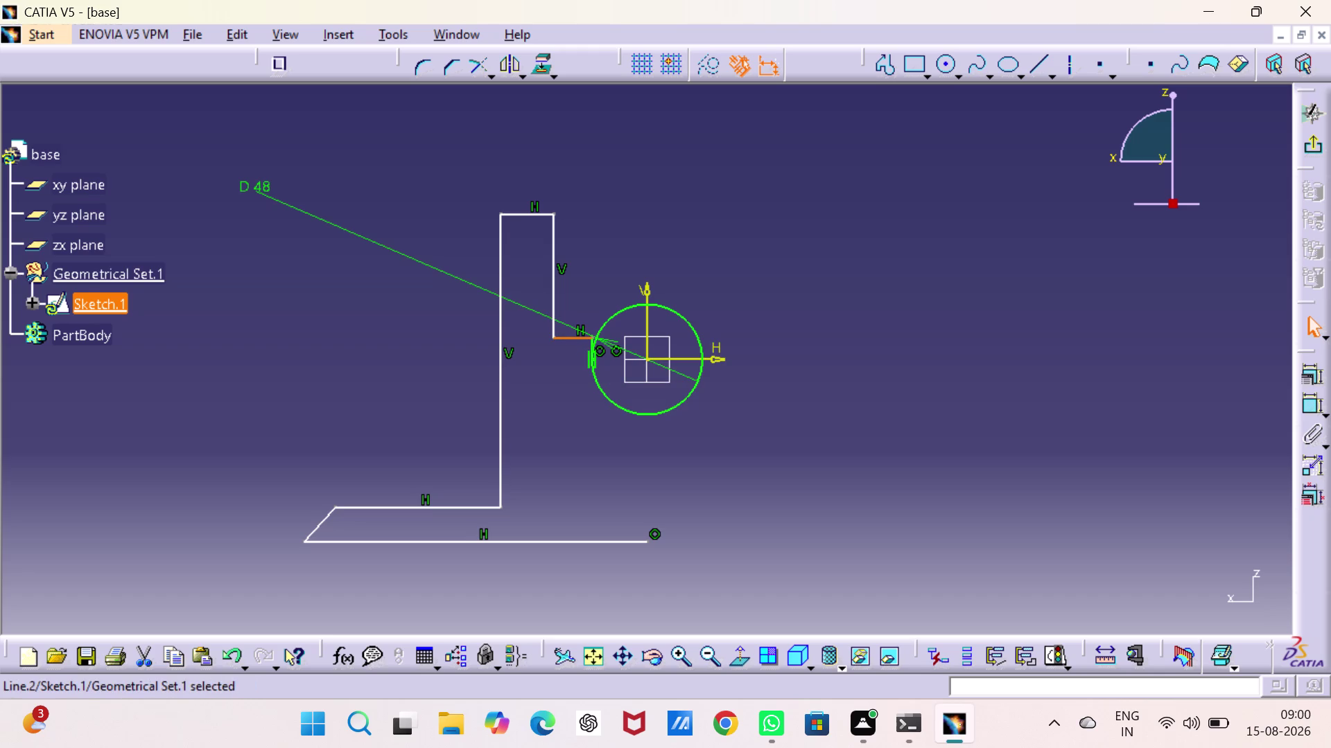
Dimension the short step line's offset from the horizontal axis and set it to 4 mm.
click(1235, 377)
double_click(1305, 402)
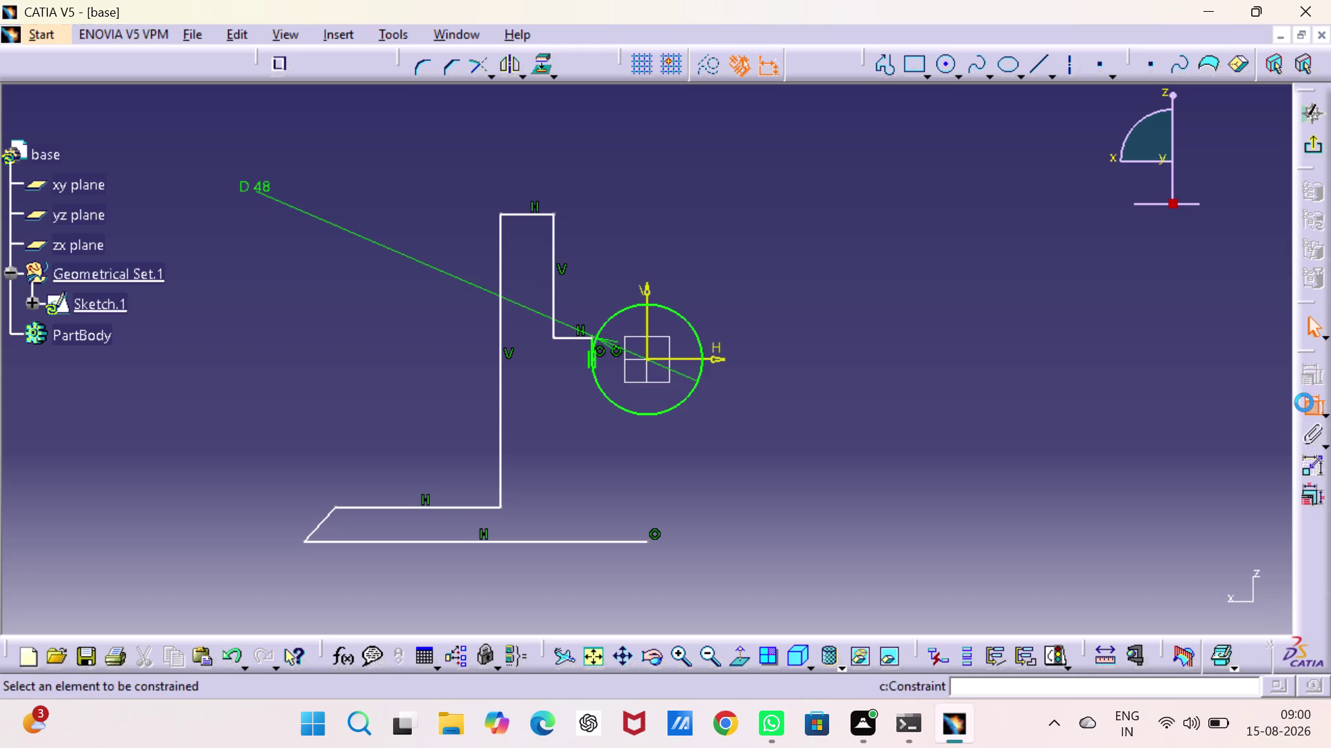
click(647, 358)
click(580, 335)
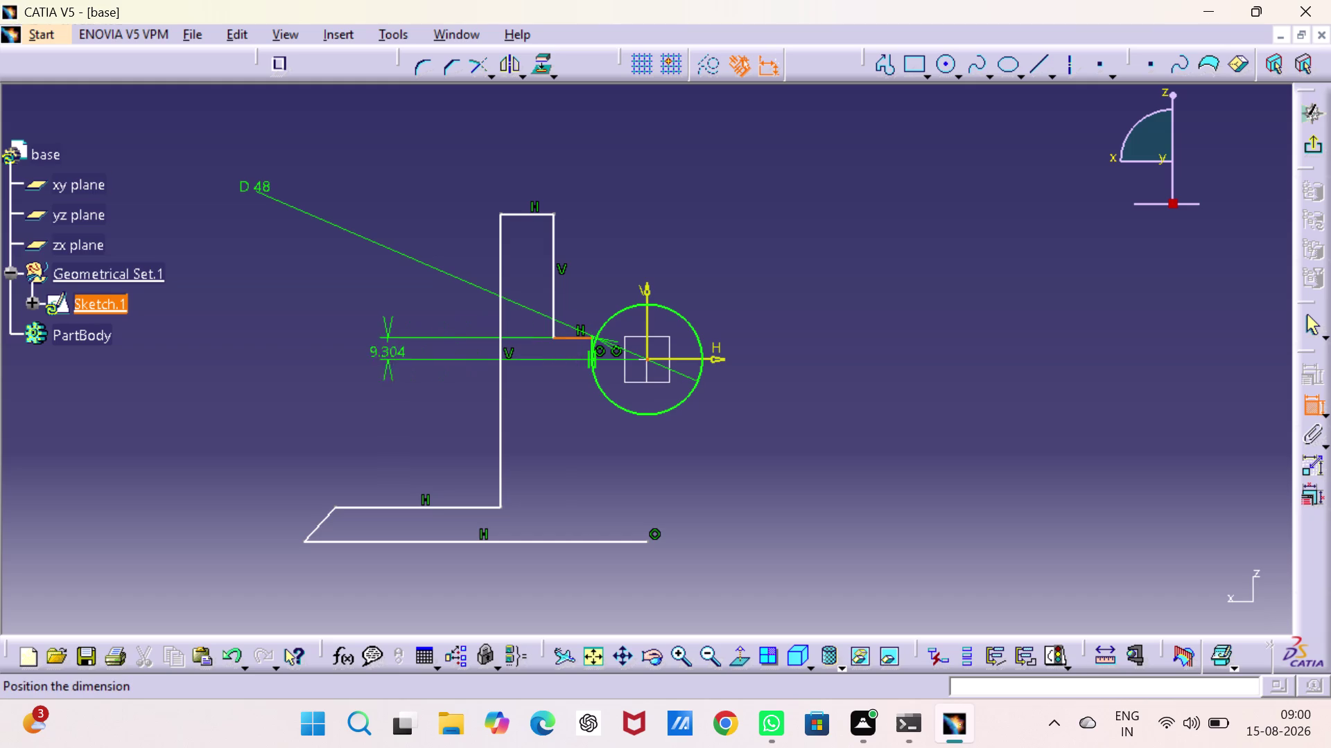
click(300, 338)
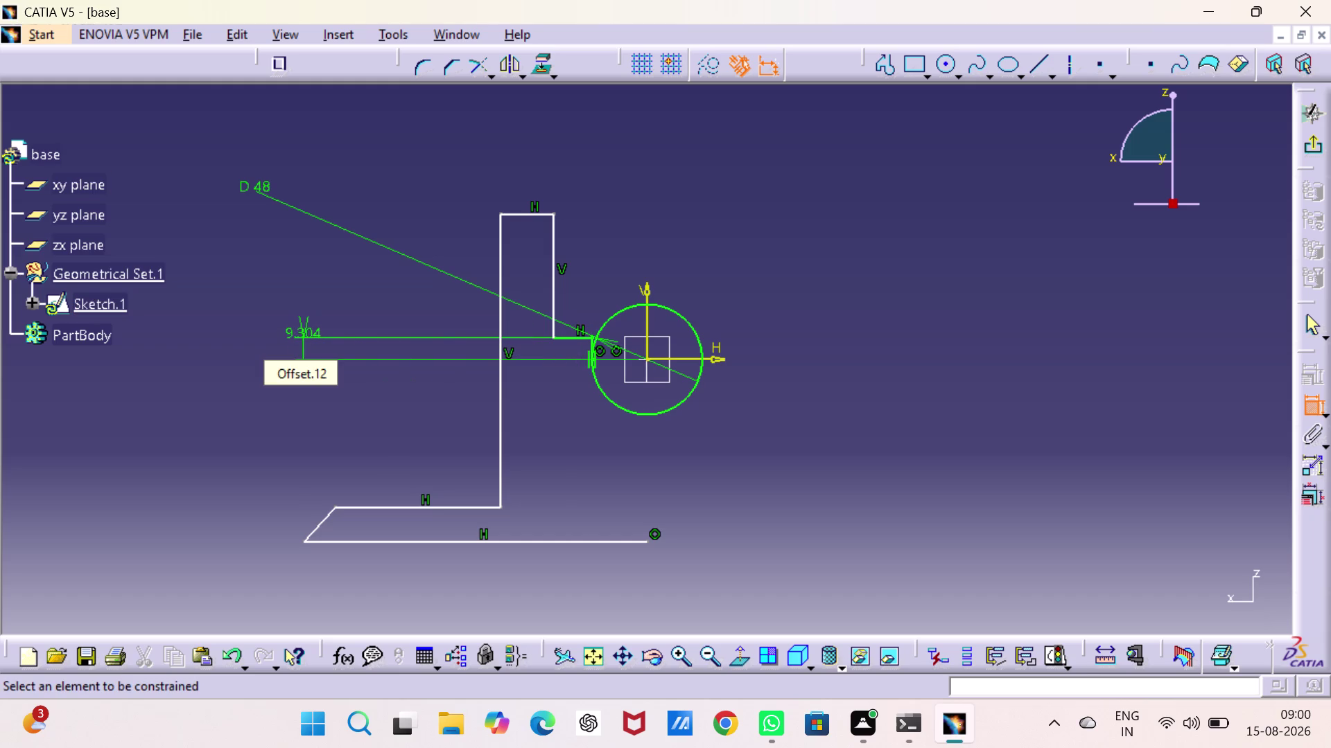
drag(300, 333, 278, 354)
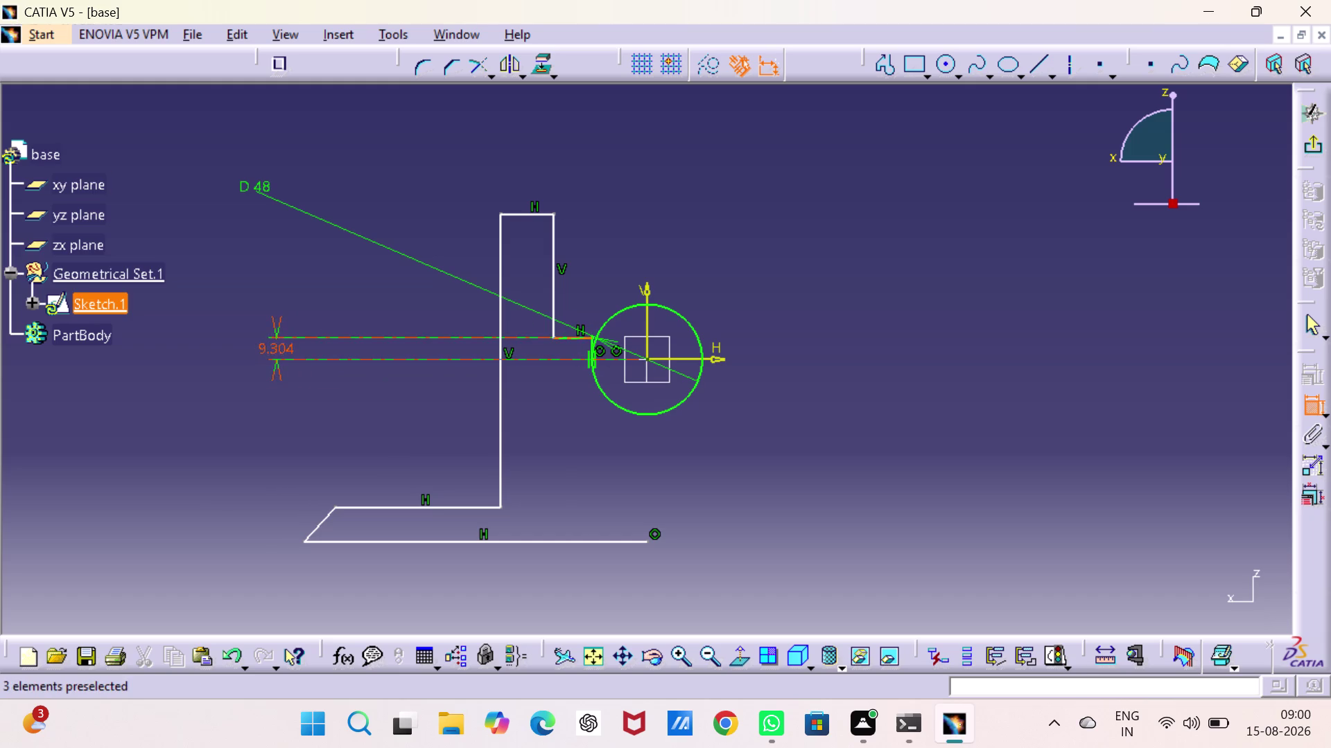
double_click(275, 348)
key(4)
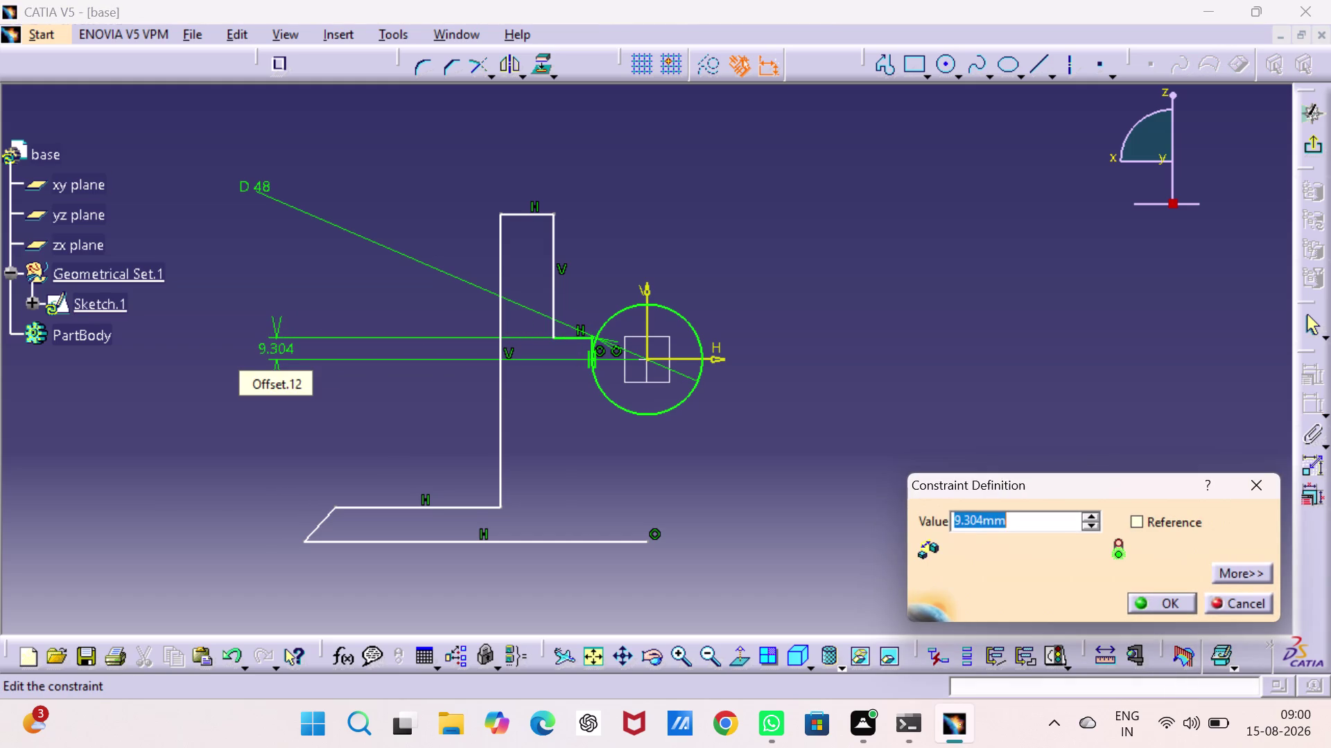
key(Return)
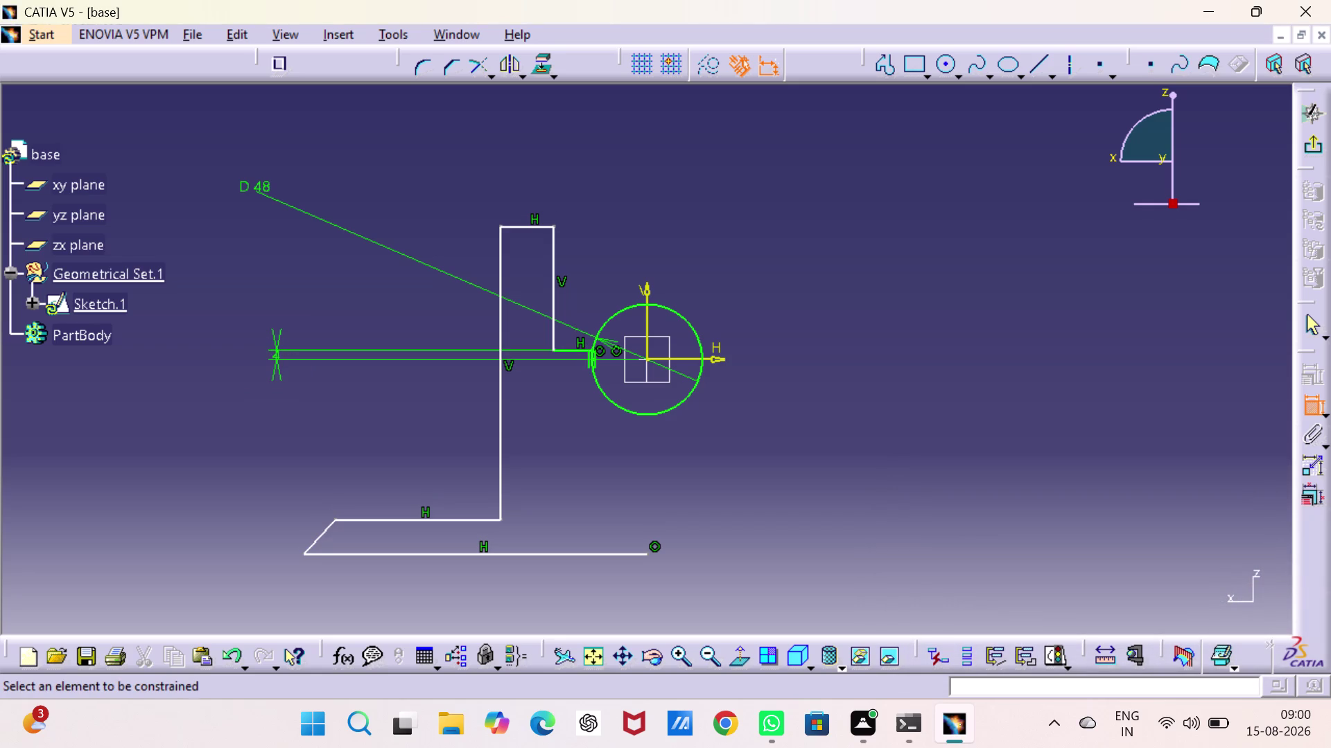
click(558, 350)
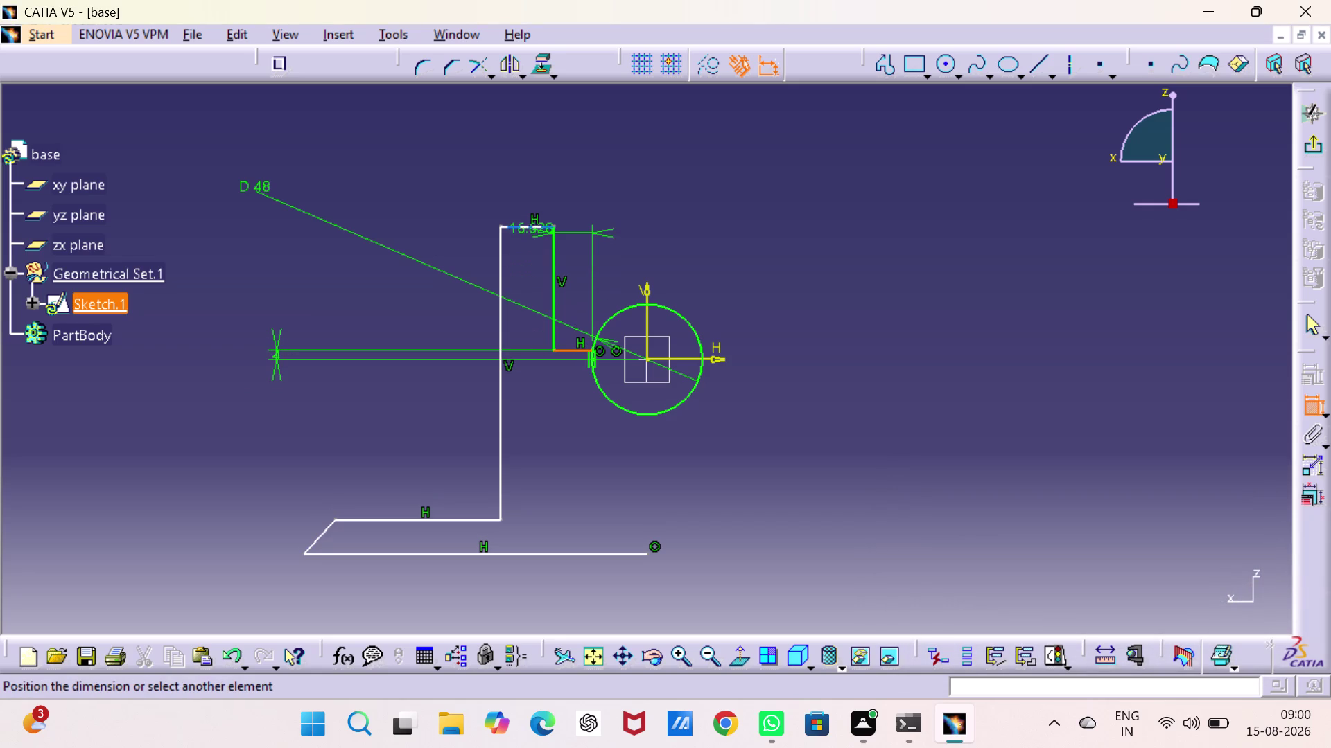
Set the top edge's height above the circle's horizontal axis to 16 mm.
click(530, 227)
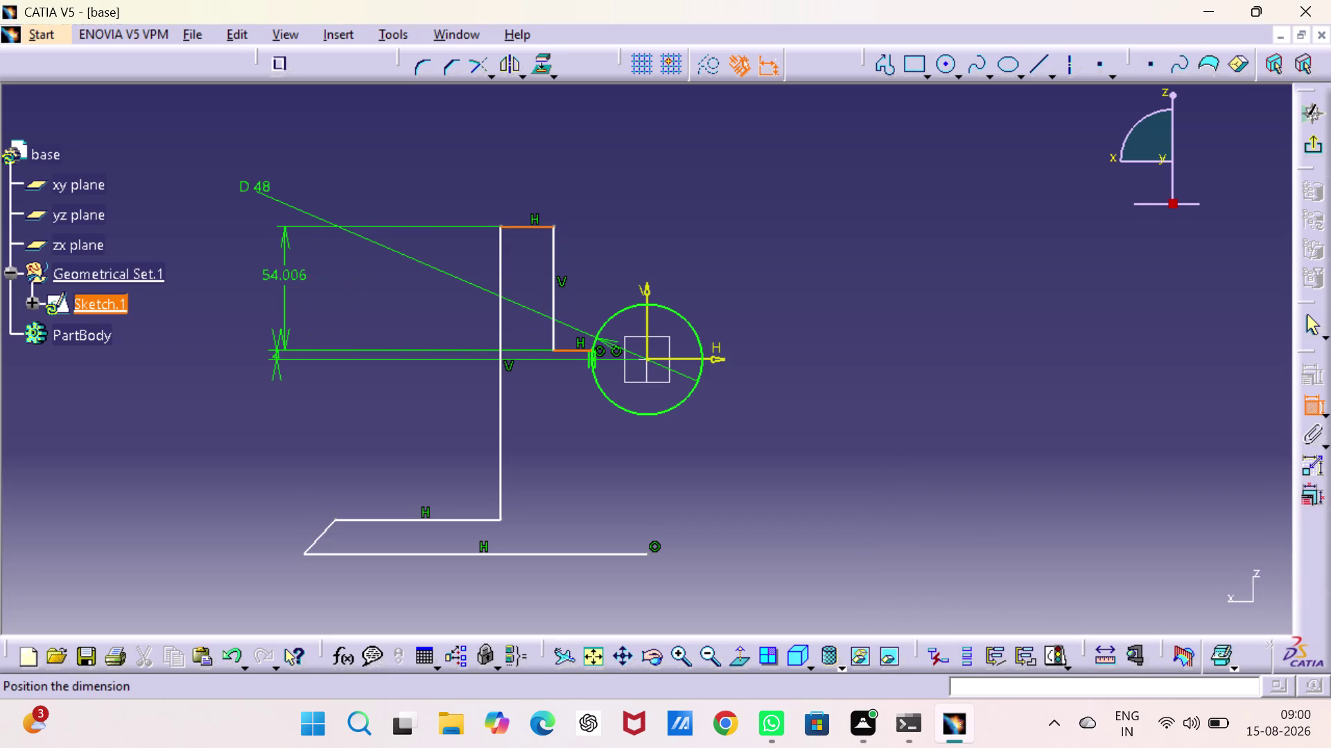
click(264, 279)
double_click(264, 279)
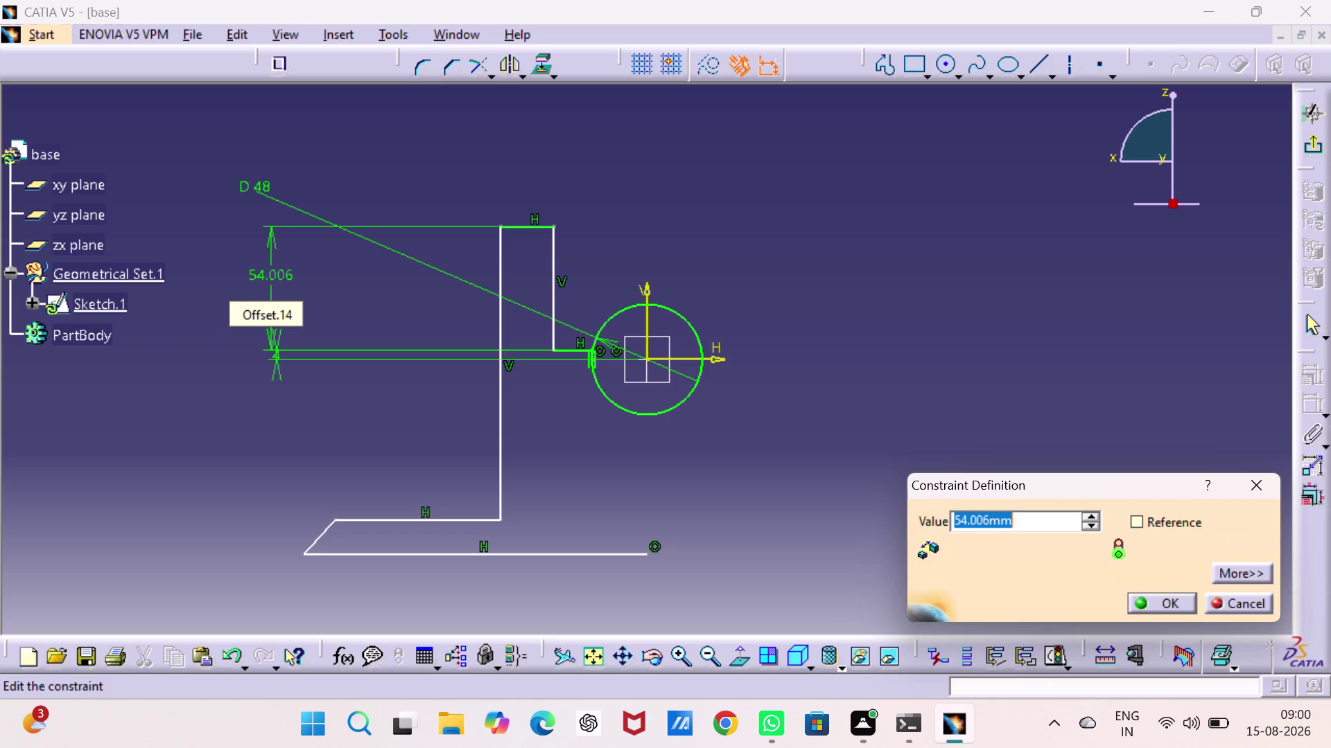
key(5)
key(BackSpace)
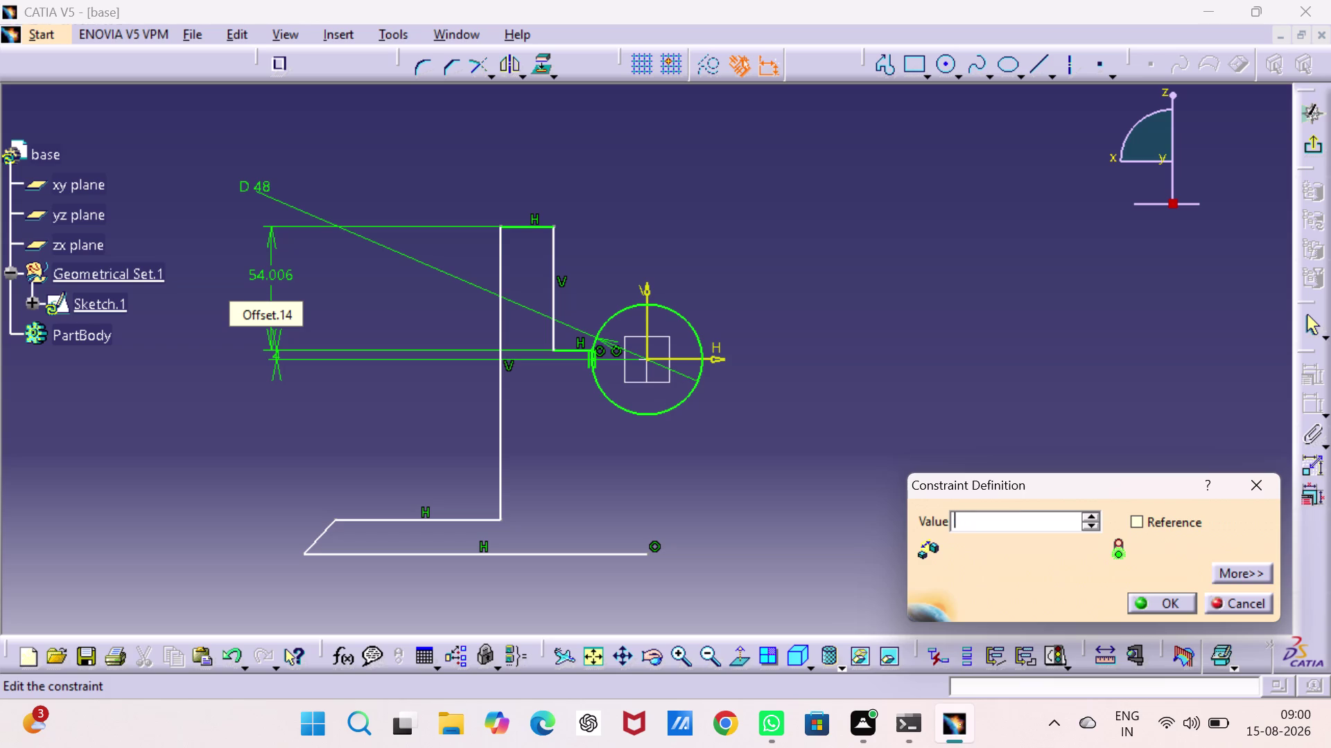
key(1)
key(6)
key(Return)
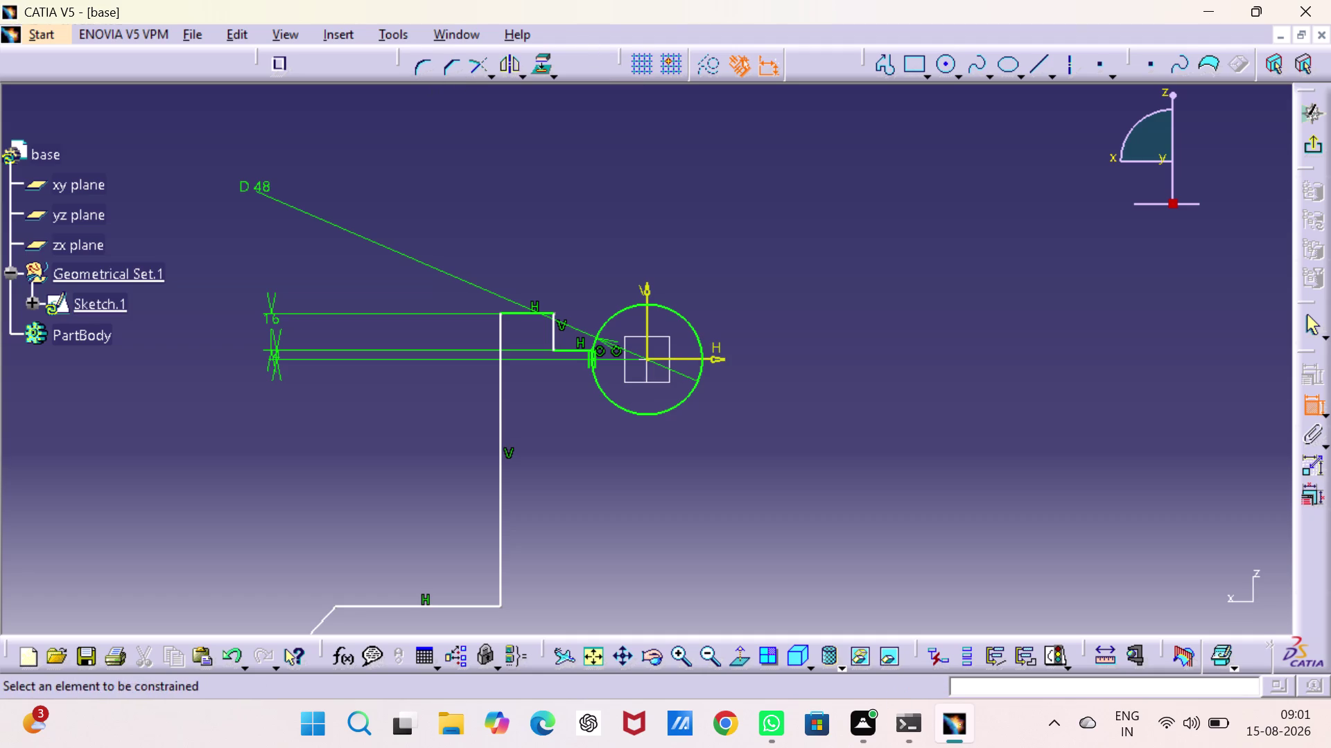
Fillet the corner between the long vertical line and bottom horizontal line with radius 8.
middle_drag(603, 498, 594, 367)
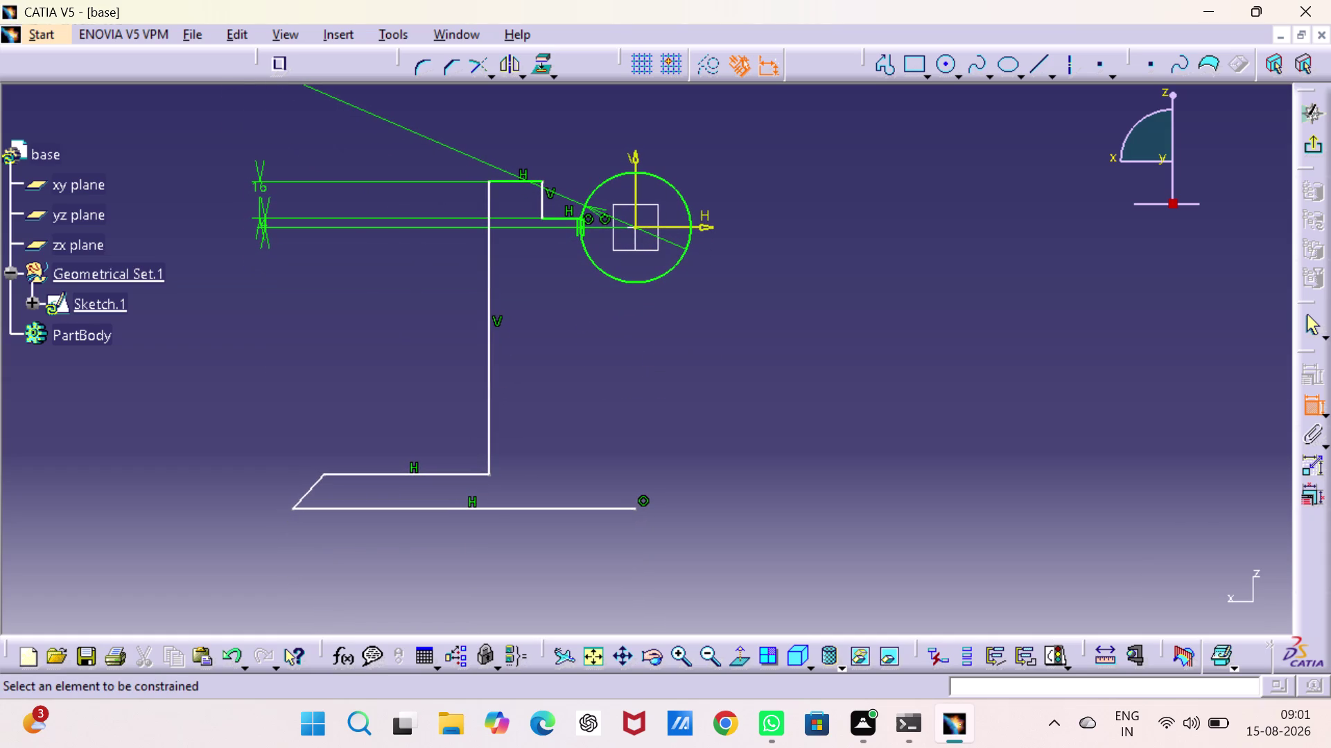
click(421, 64)
click(488, 430)
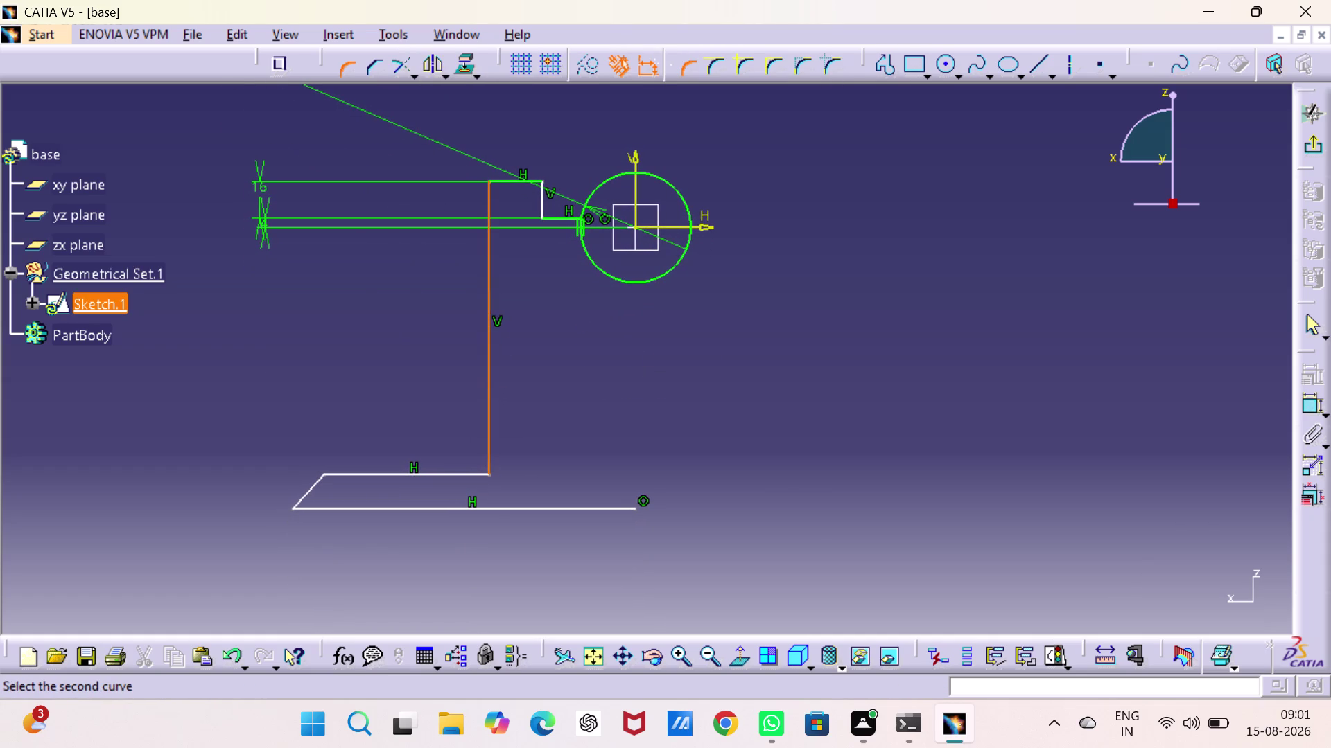
click(469, 477)
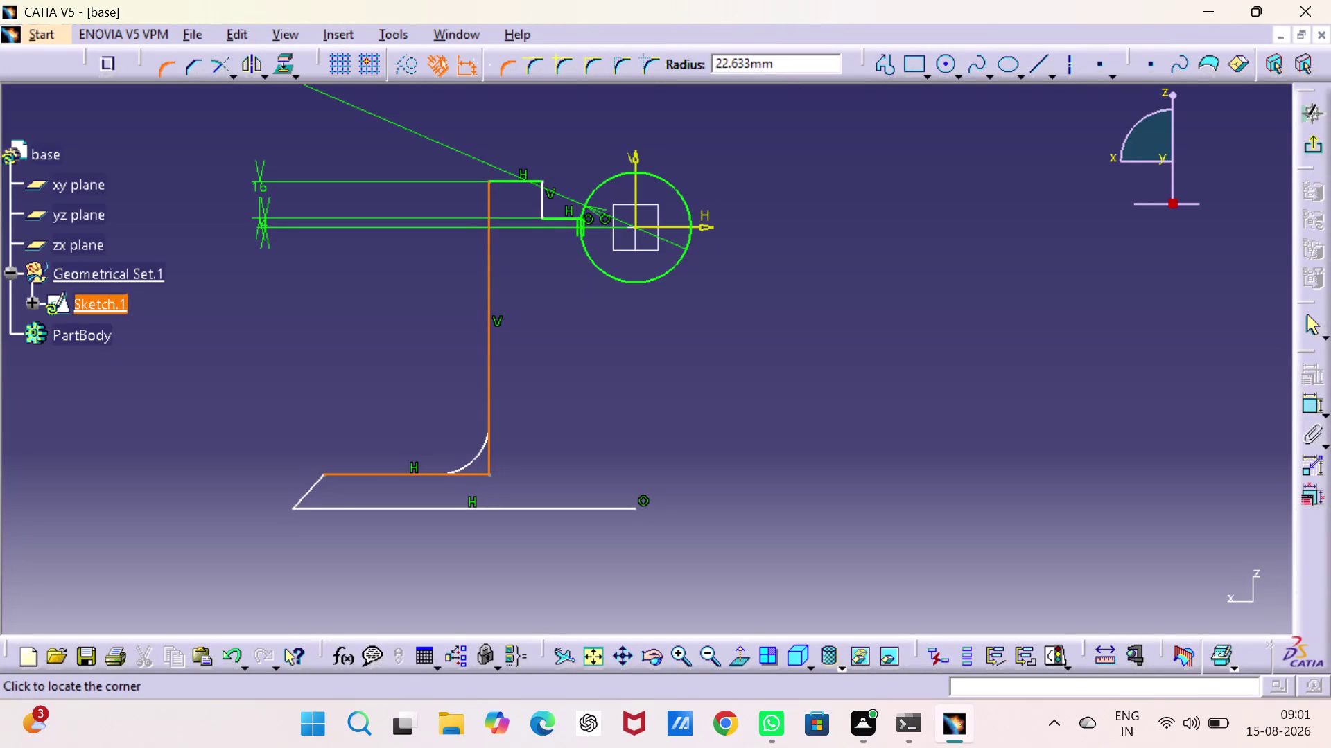
key(8)
key(Return)
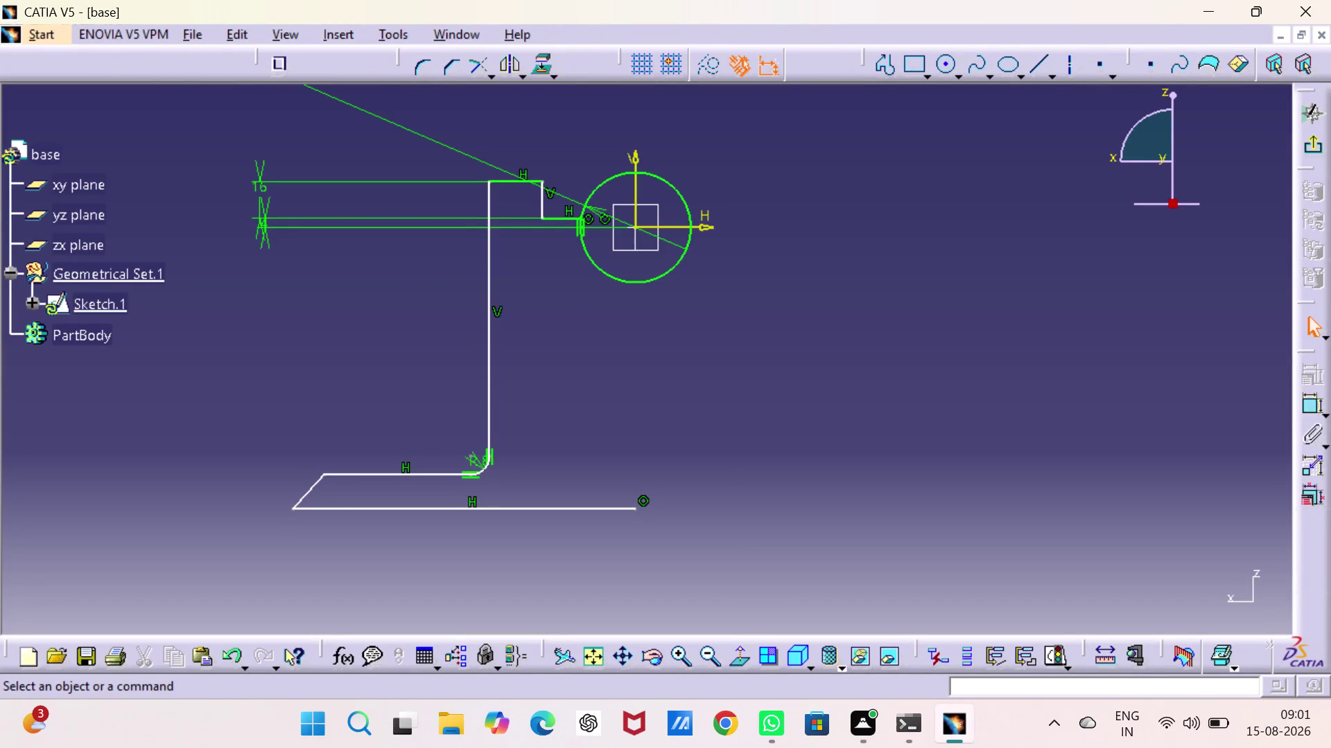
click(620, 376)
middle_drag(682, 397, 733, 487)
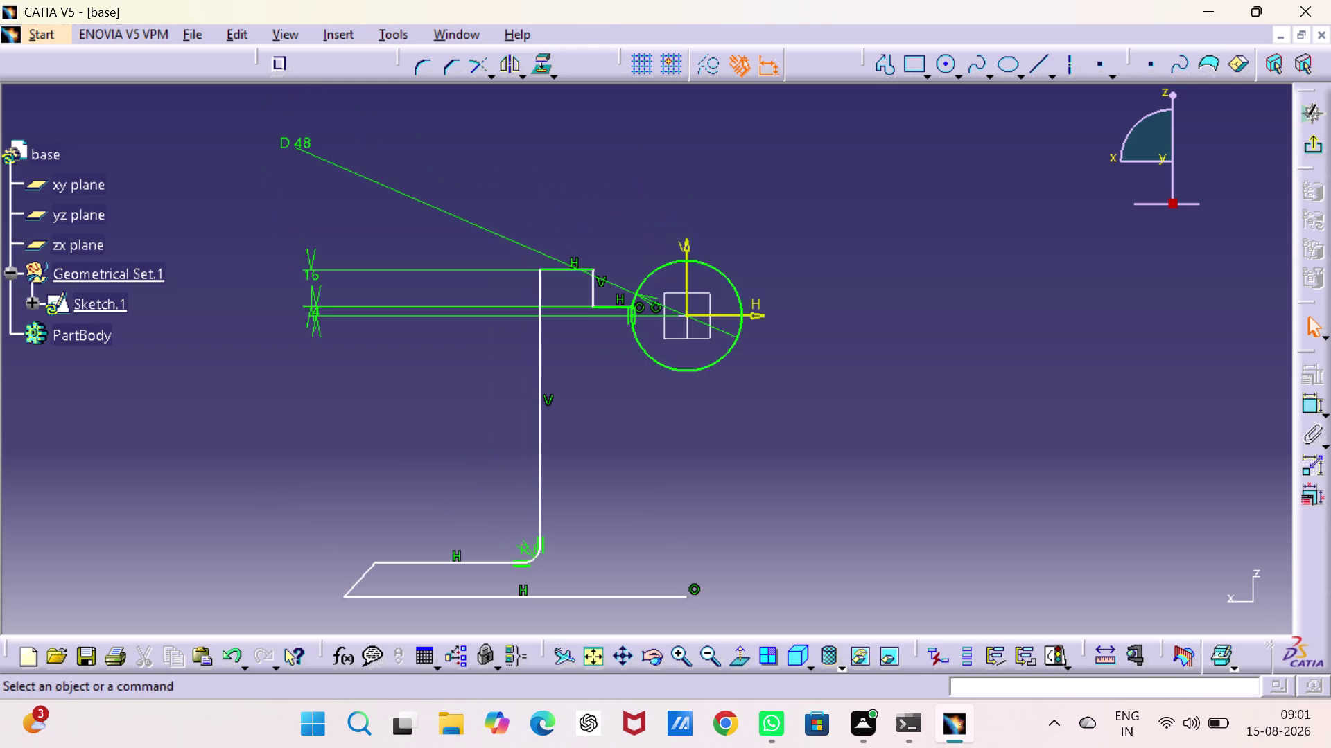
Change the circle's D 48 dimension to a radius dimension, showing R 24.
drag(299, 142, 345, 170)
click(339, 162)
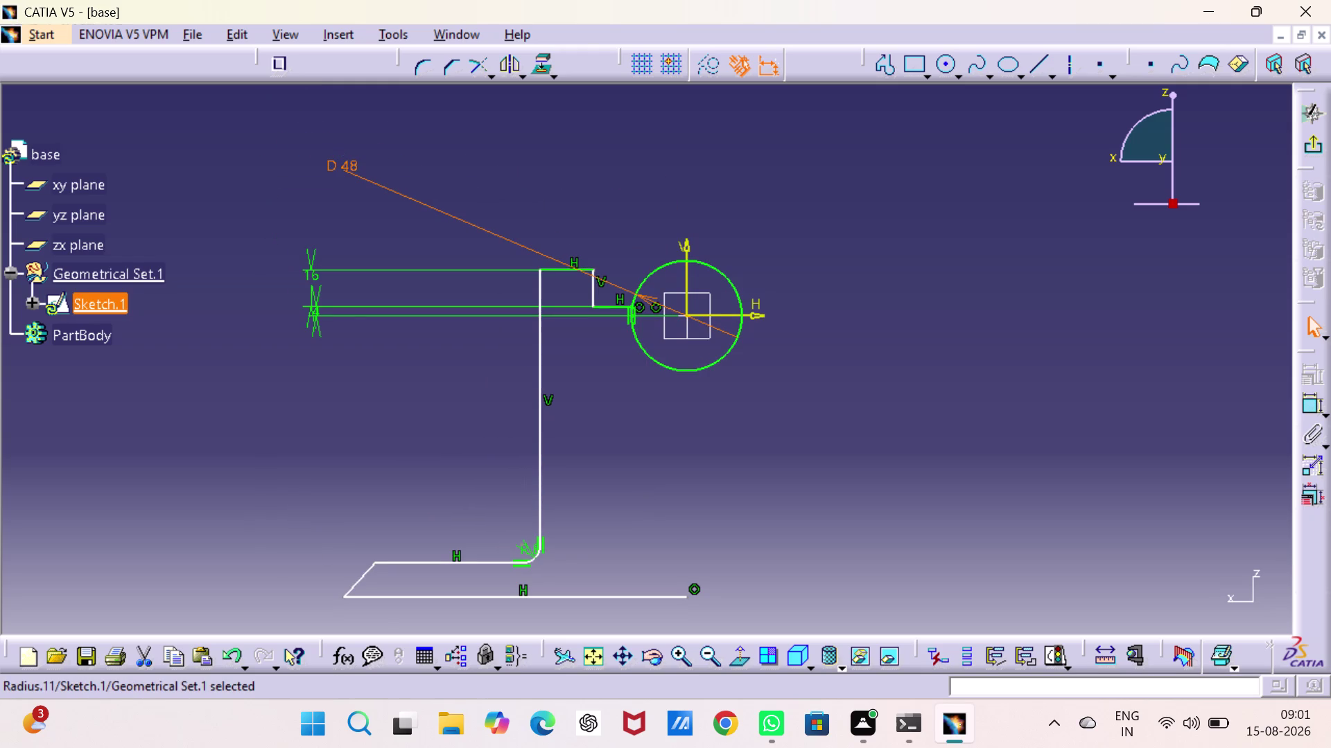
double_click(339, 163)
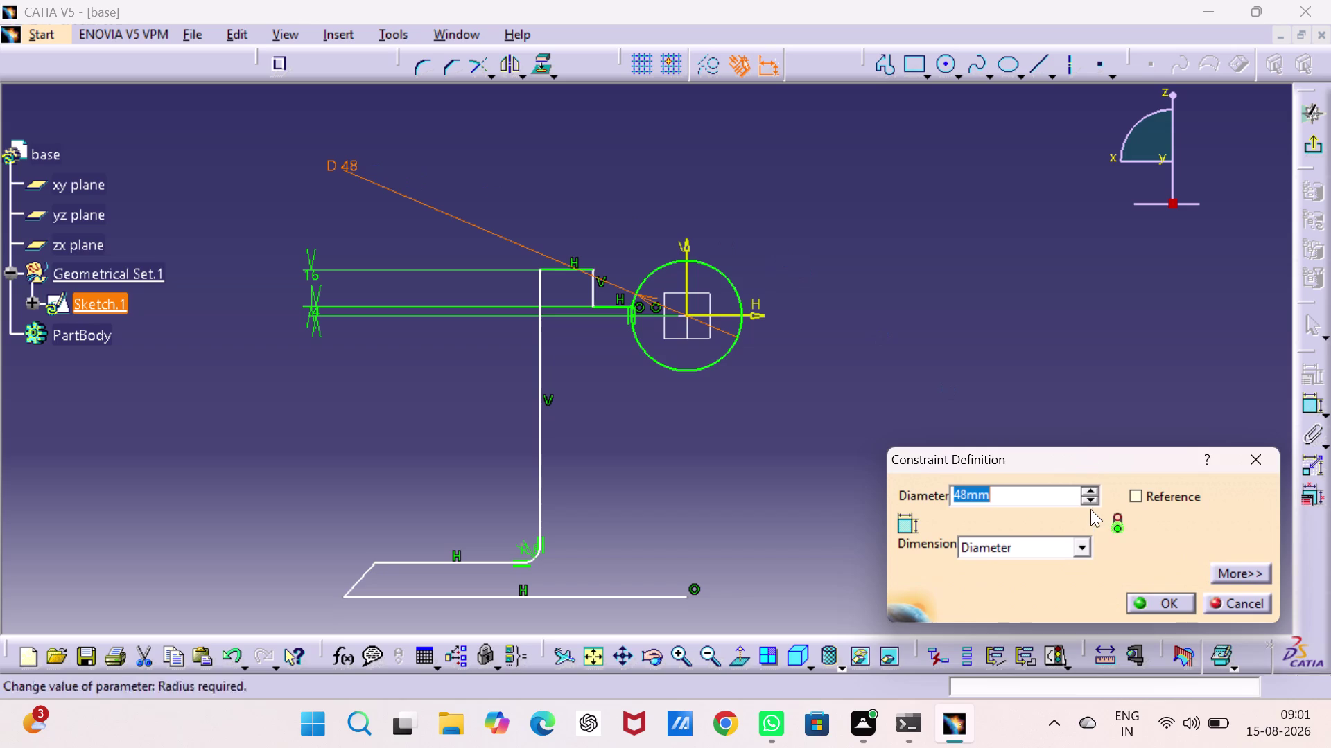
click(1083, 546)
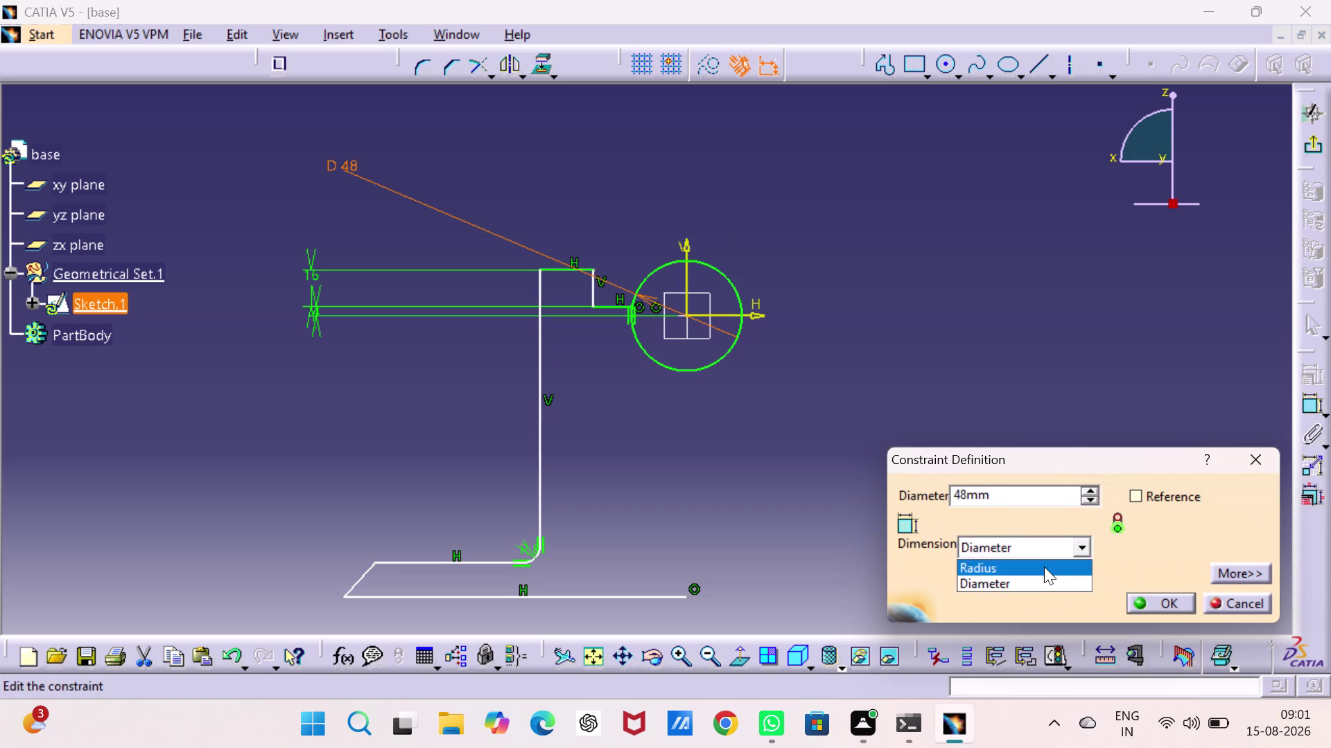
click(1044, 566)
click(1166, 601)
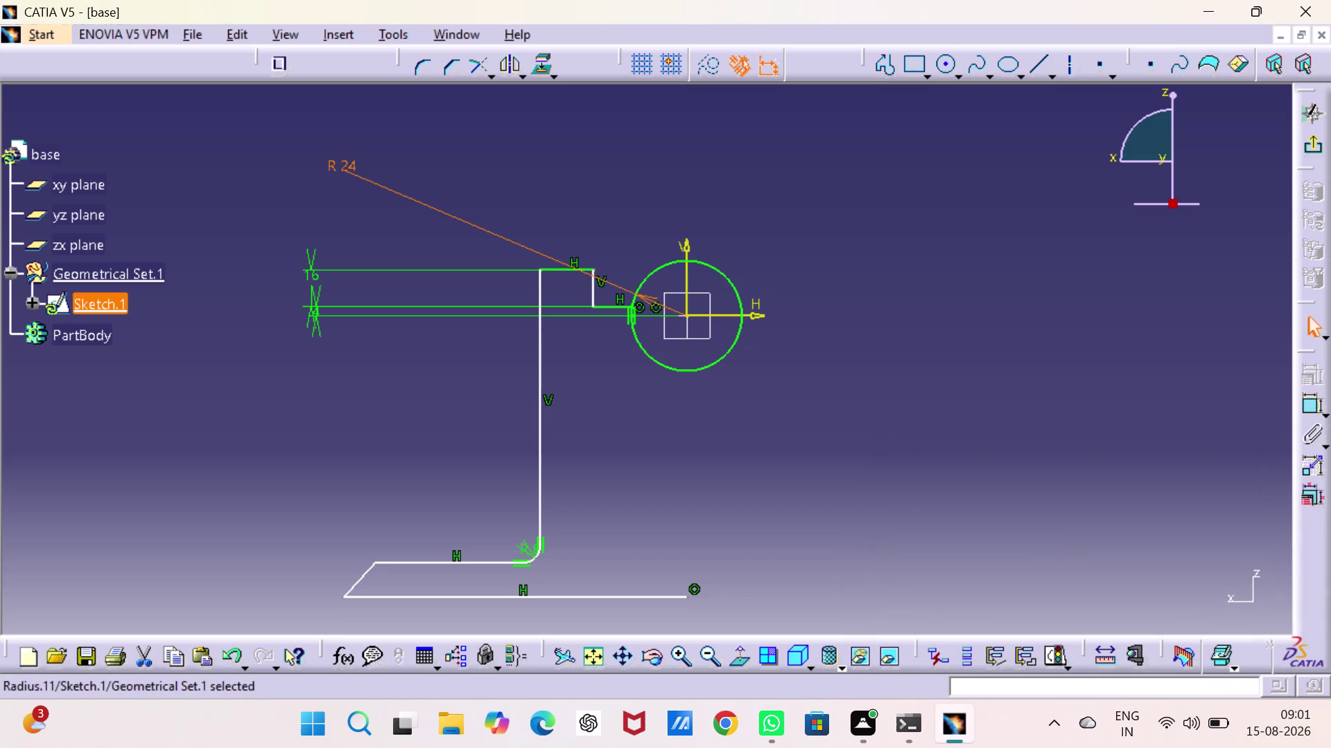
Drag the R 24, 16 and 4 dimension labels apart into clear positions.
middle_drag(868, 484, 849, 424)
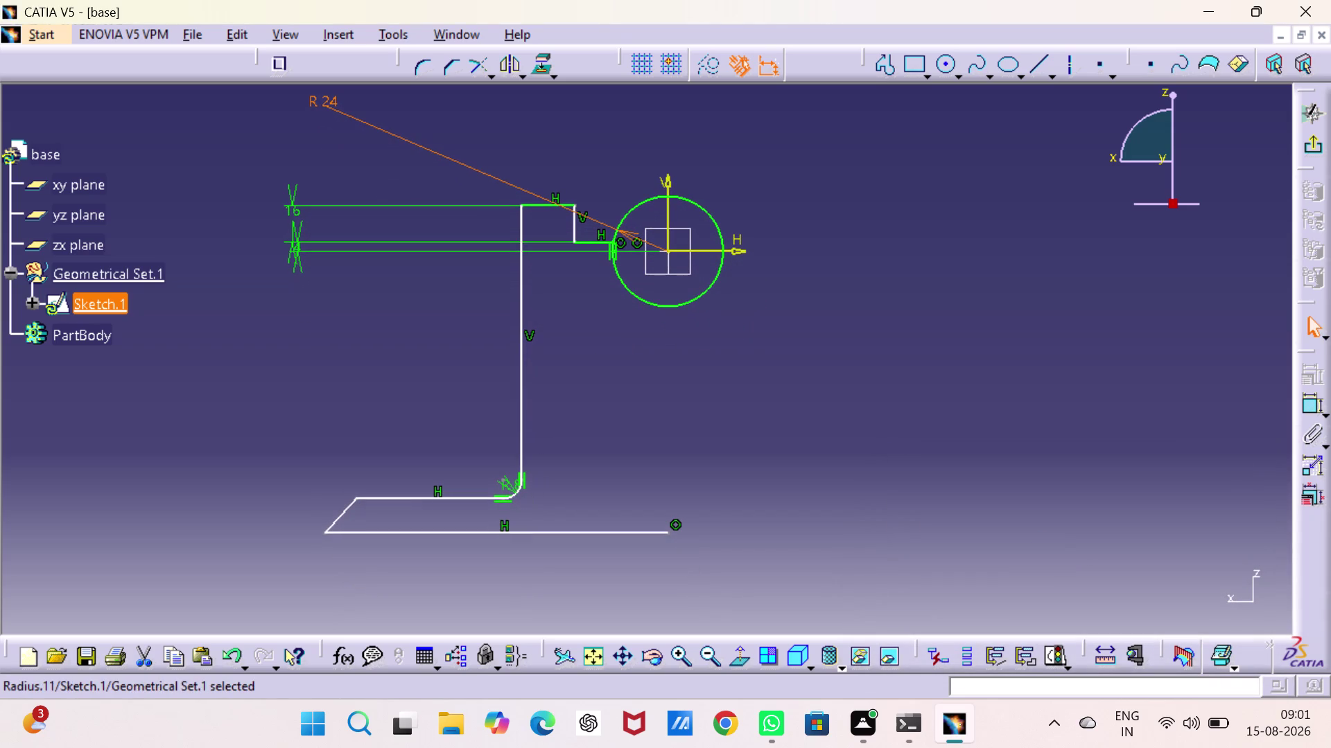
drag(490, 171, 538, 176)
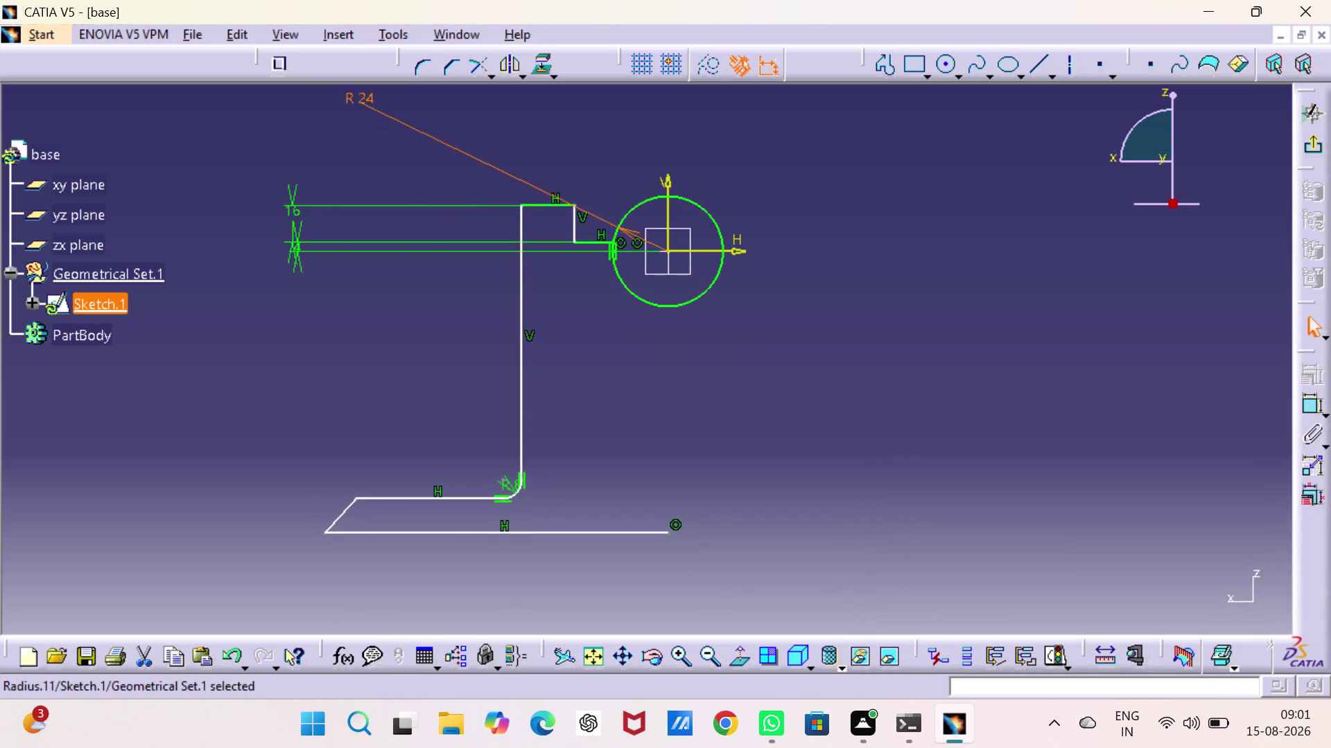
drag(539, 176, 580, 176)
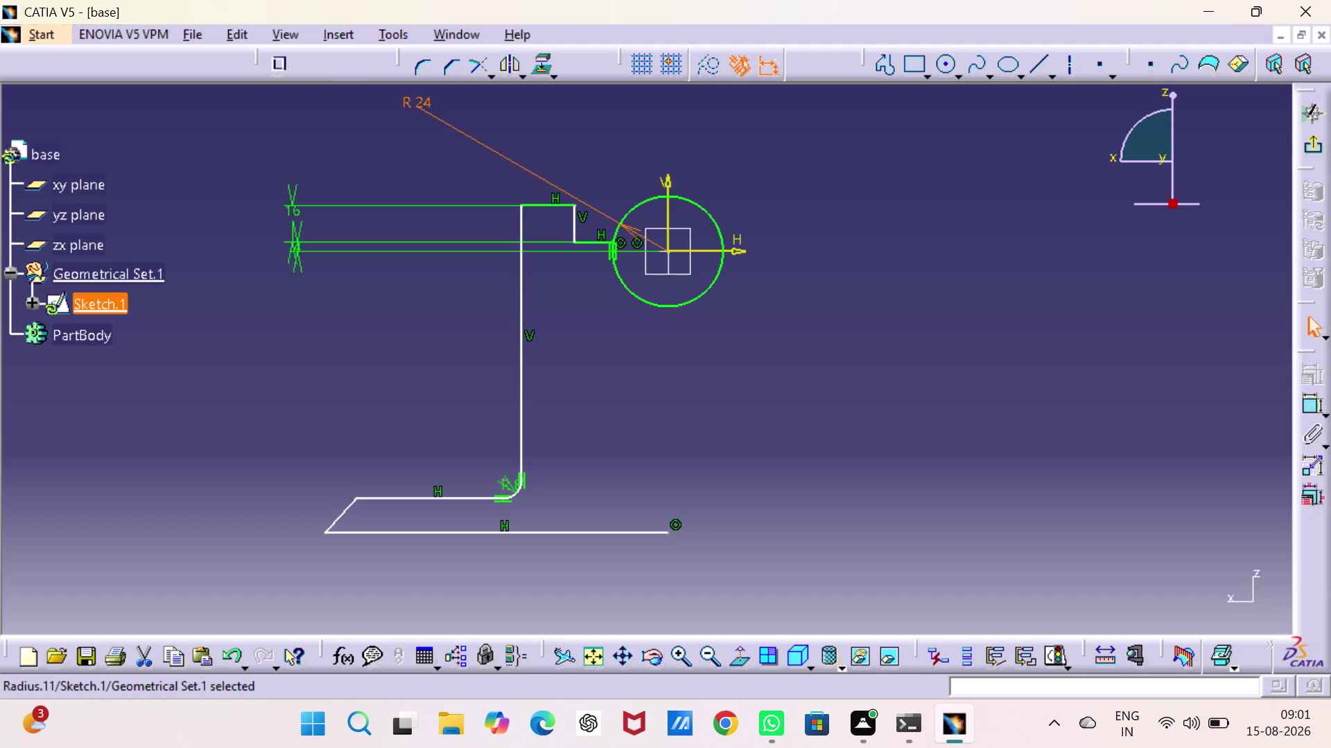
drag(291, 214, 289, 225)
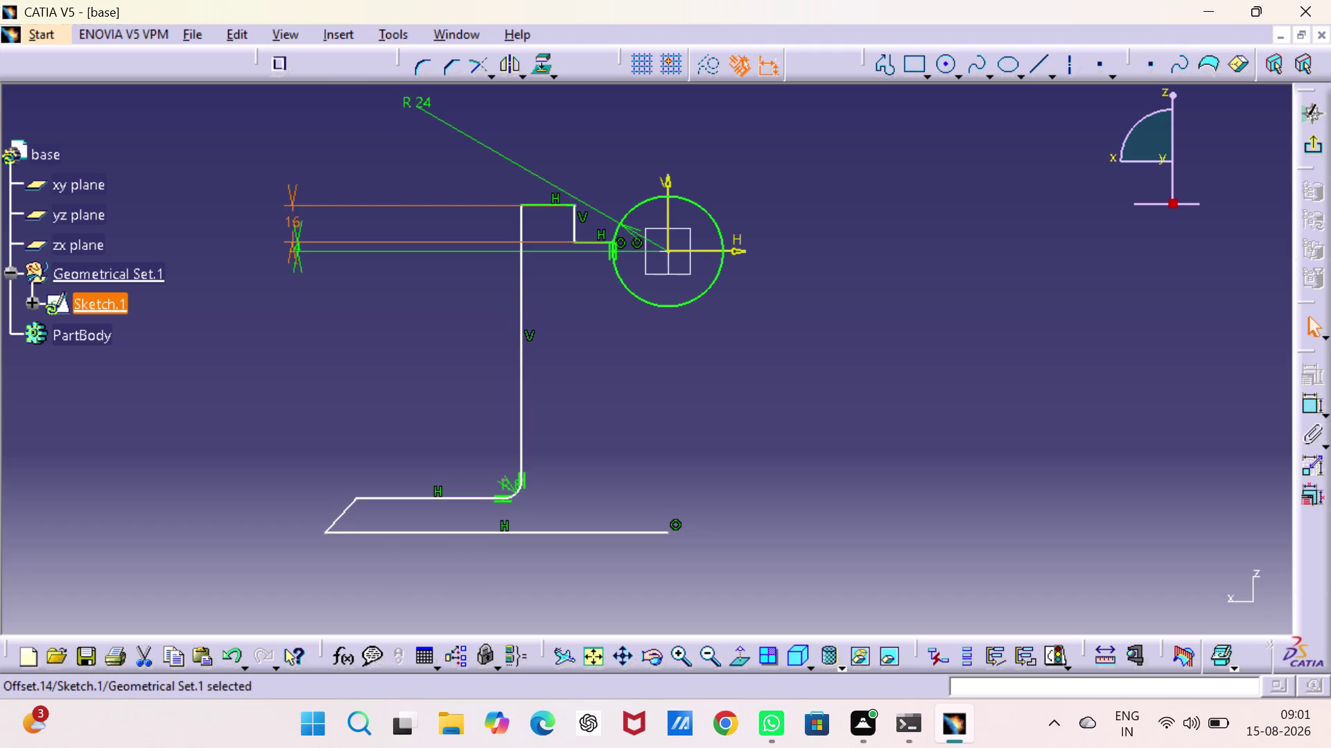
drag(293, 259, 291, 288)
drag(291, 289, 284, 209)
drag(293, 257, 281, 295)
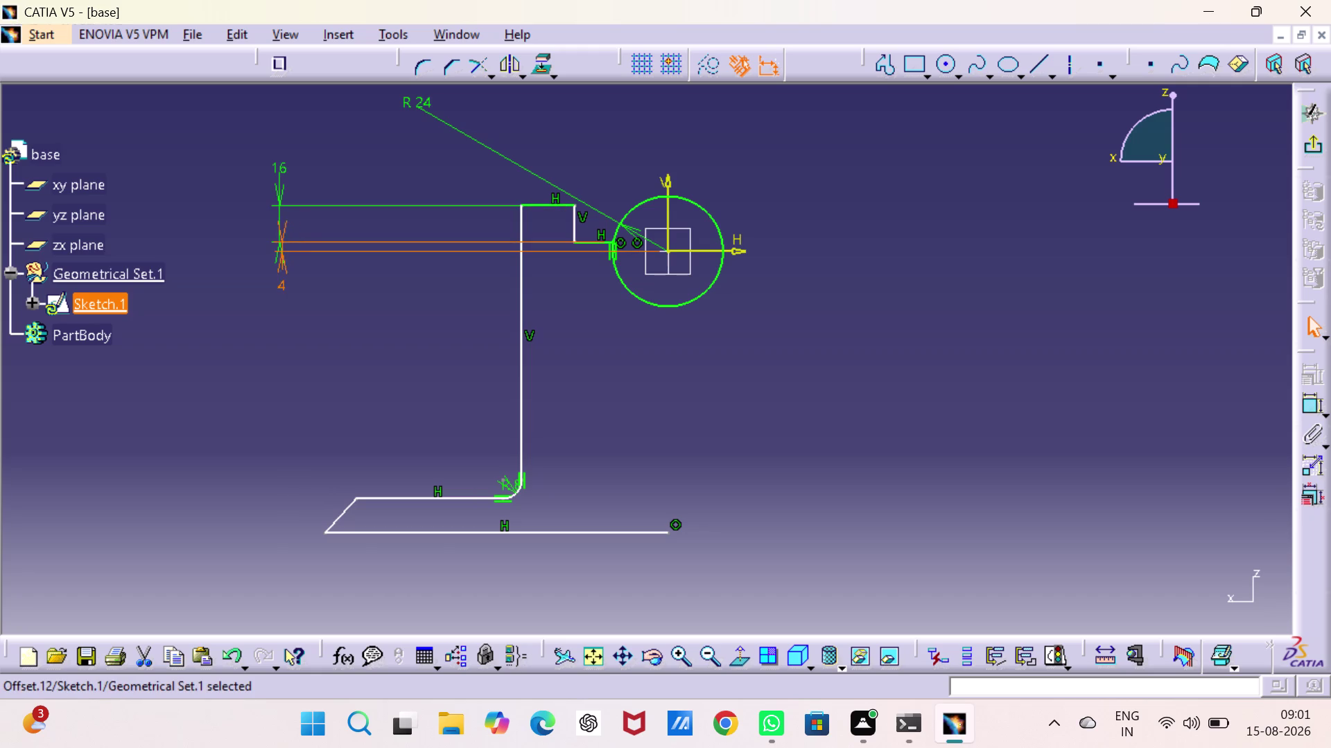
drag(282, 295, 405, 304)
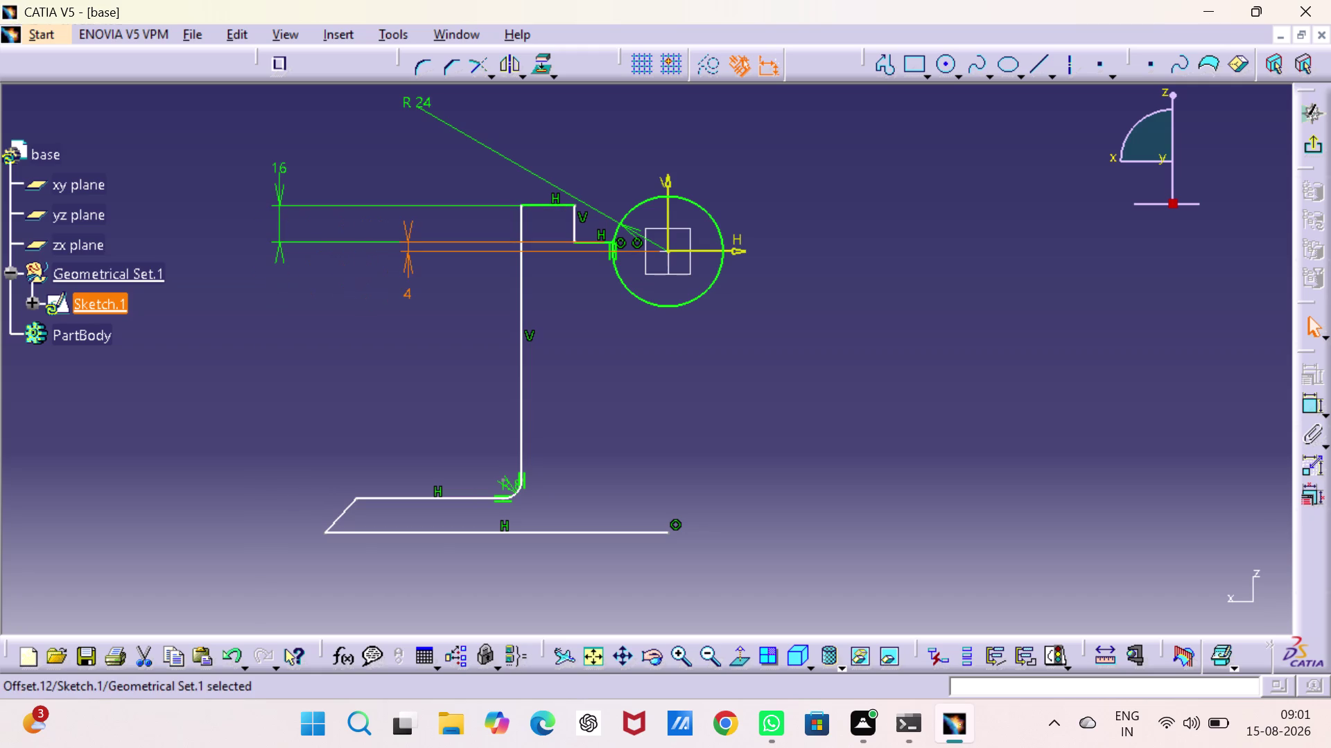